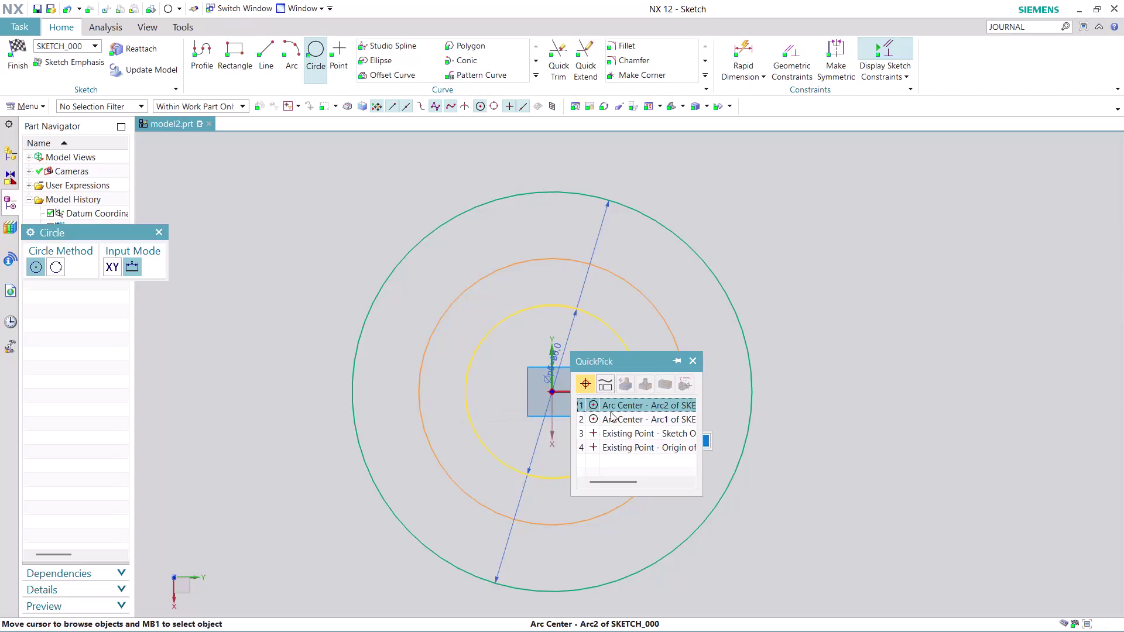
Complete the 40 mm circle and convert the middle circle to a dashed reference circle.
click(631, 406)
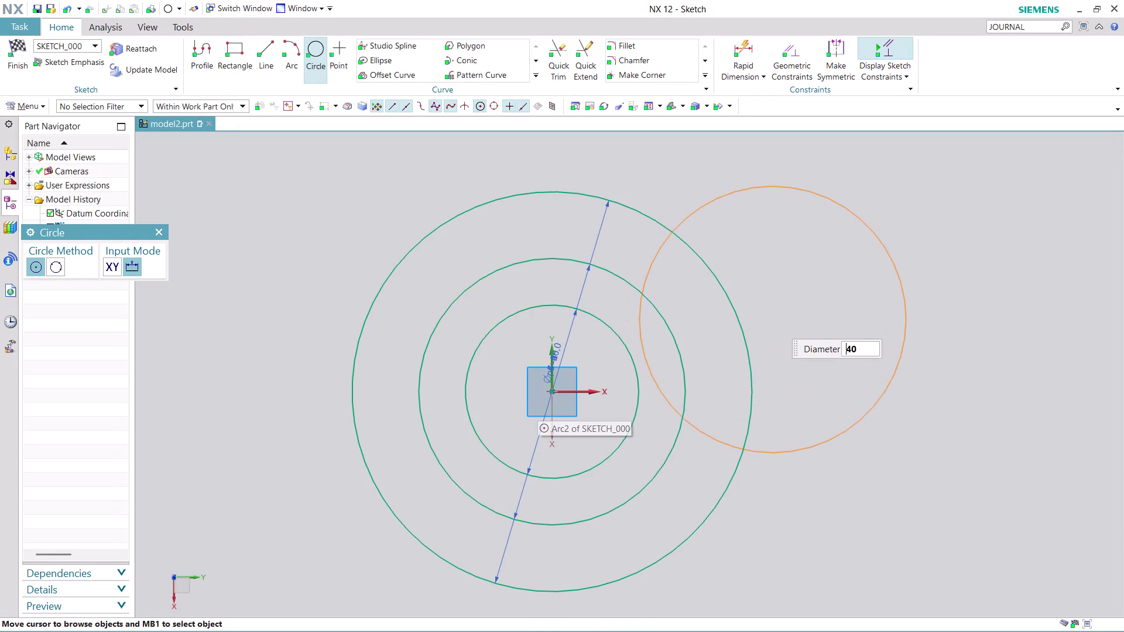
key(Escape)
right_click(669, 328)
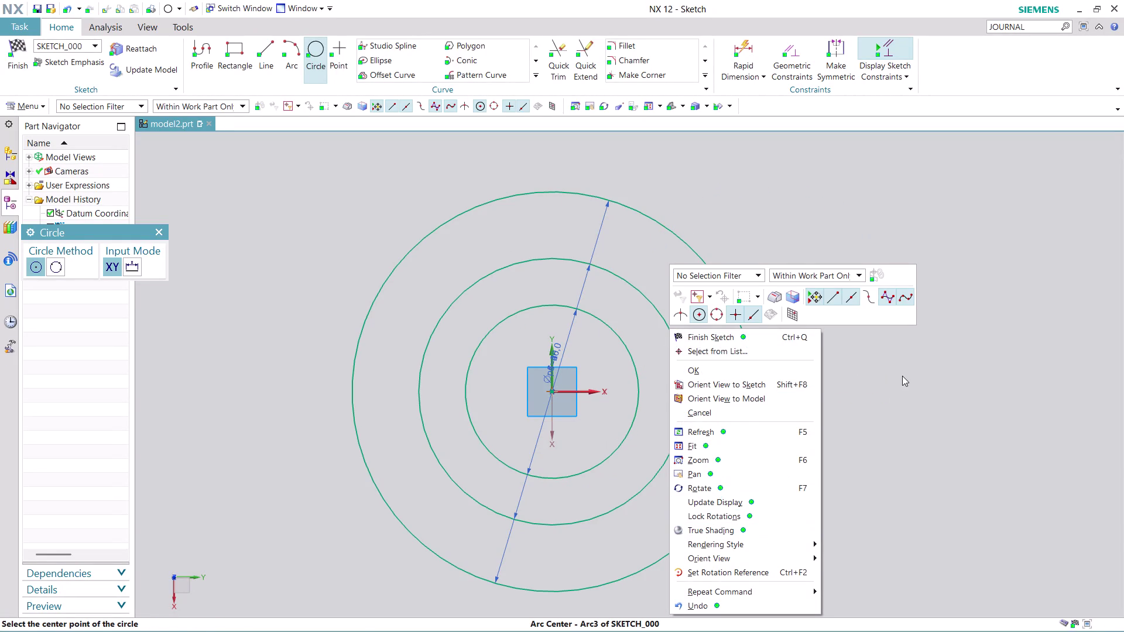
key(Escape)
key(Escape)
right_click(673, 342)
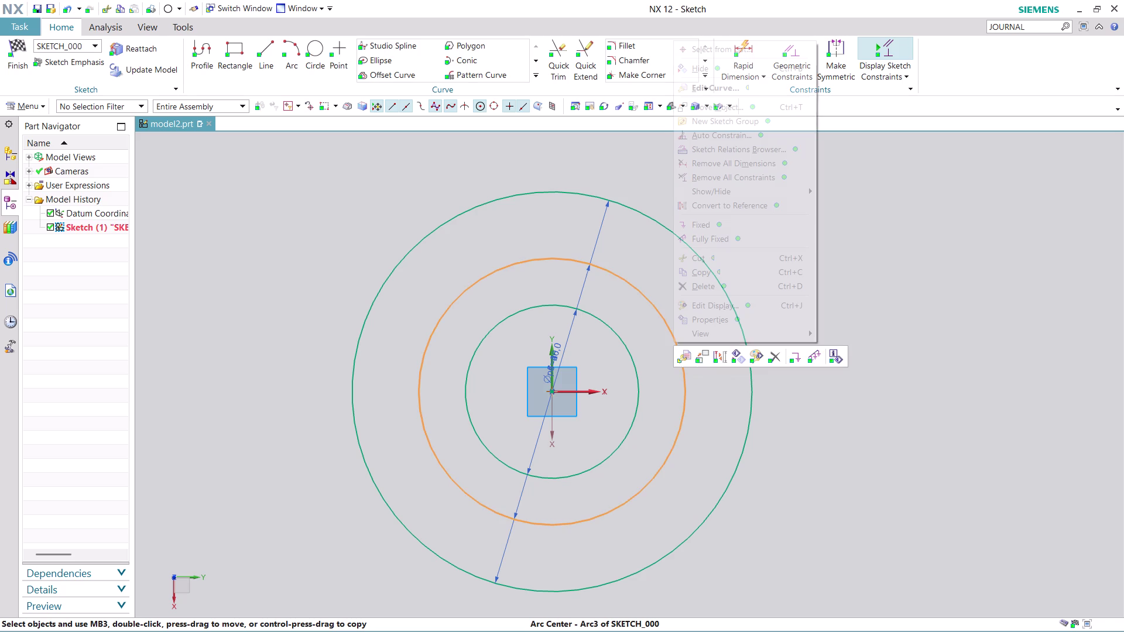
click(731, 203)
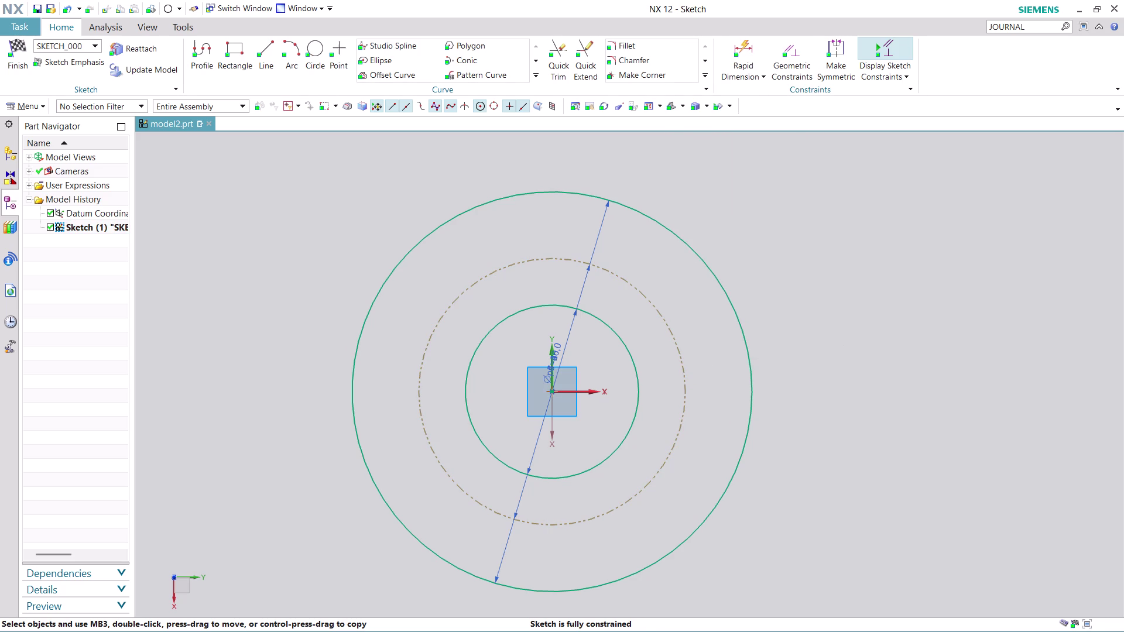
click(319, 48)
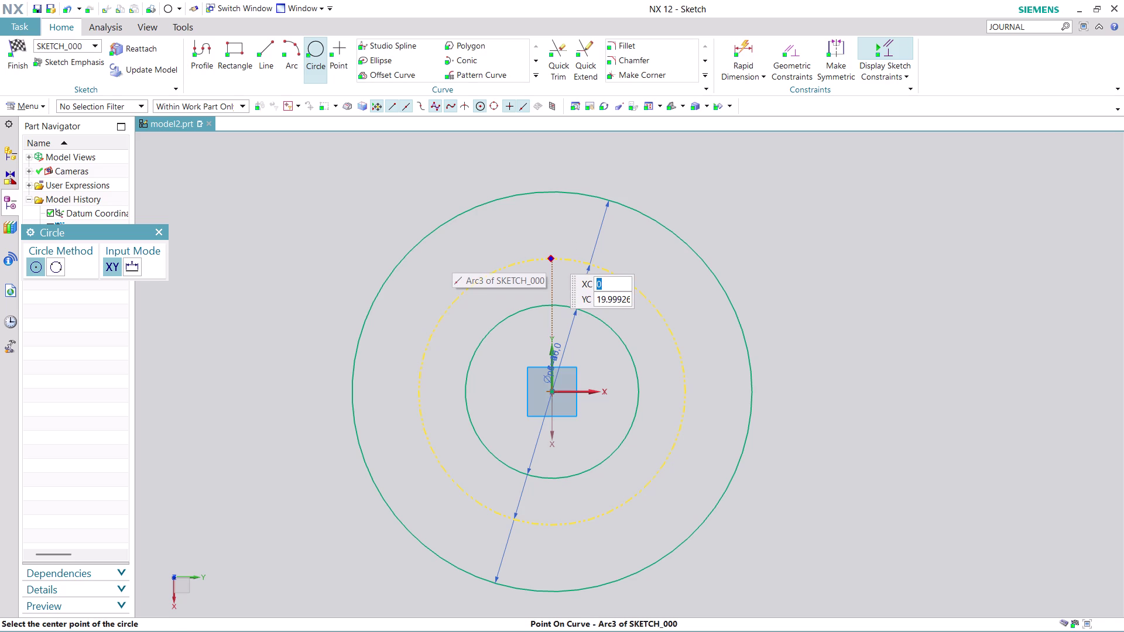
Place a Ø10 circle centred on the top point of the reference circle.
click(551, 255)
click(612, 268)
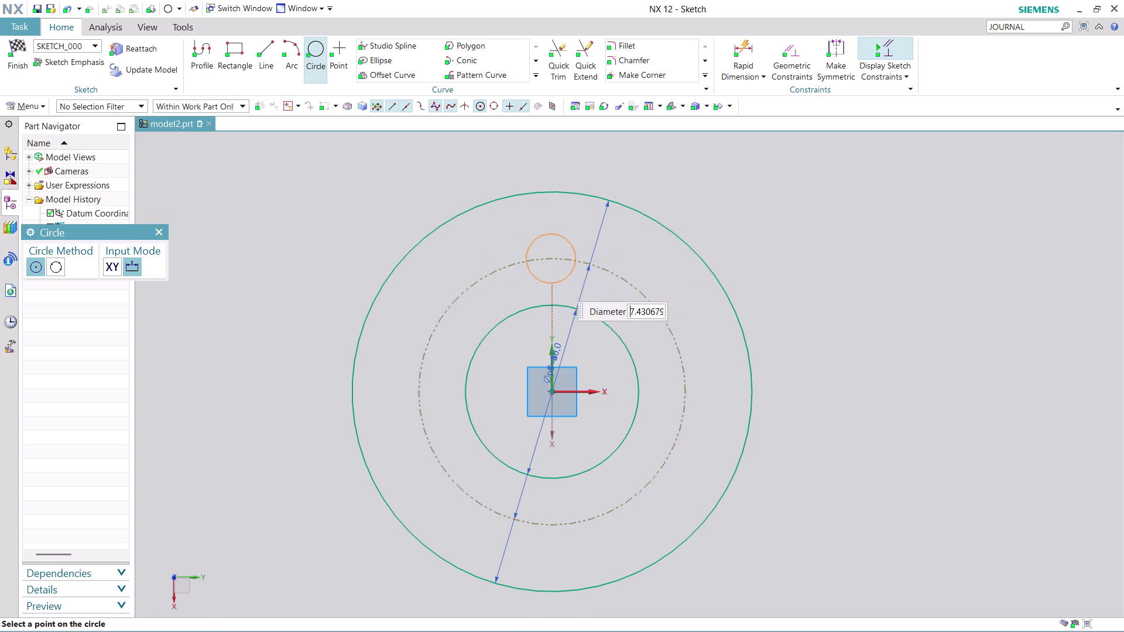
text(10)
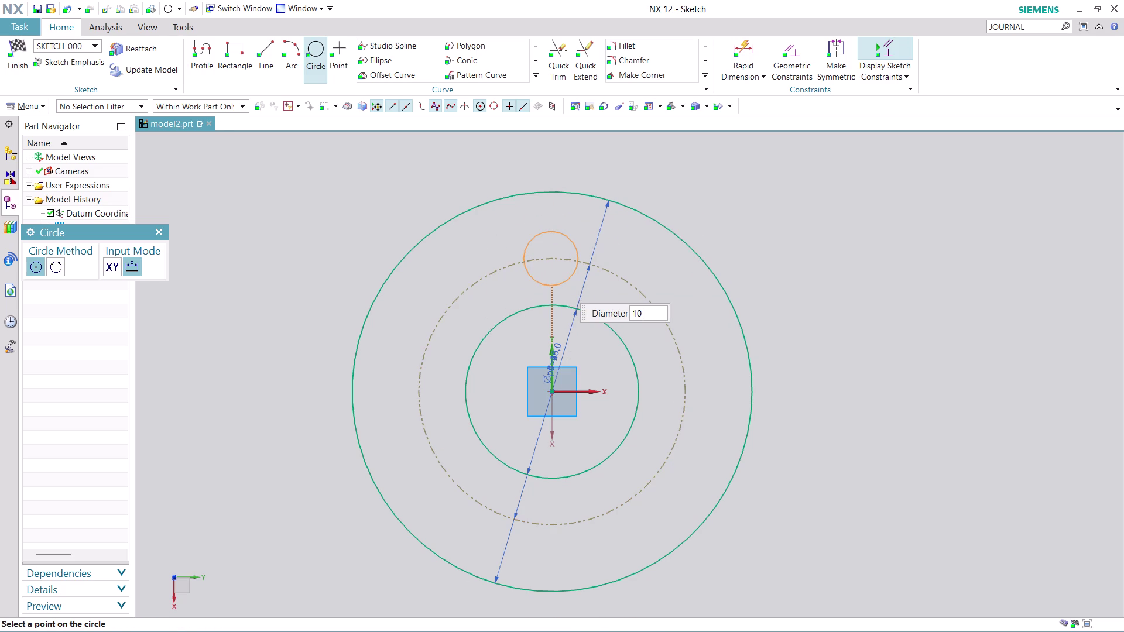
key(Return)
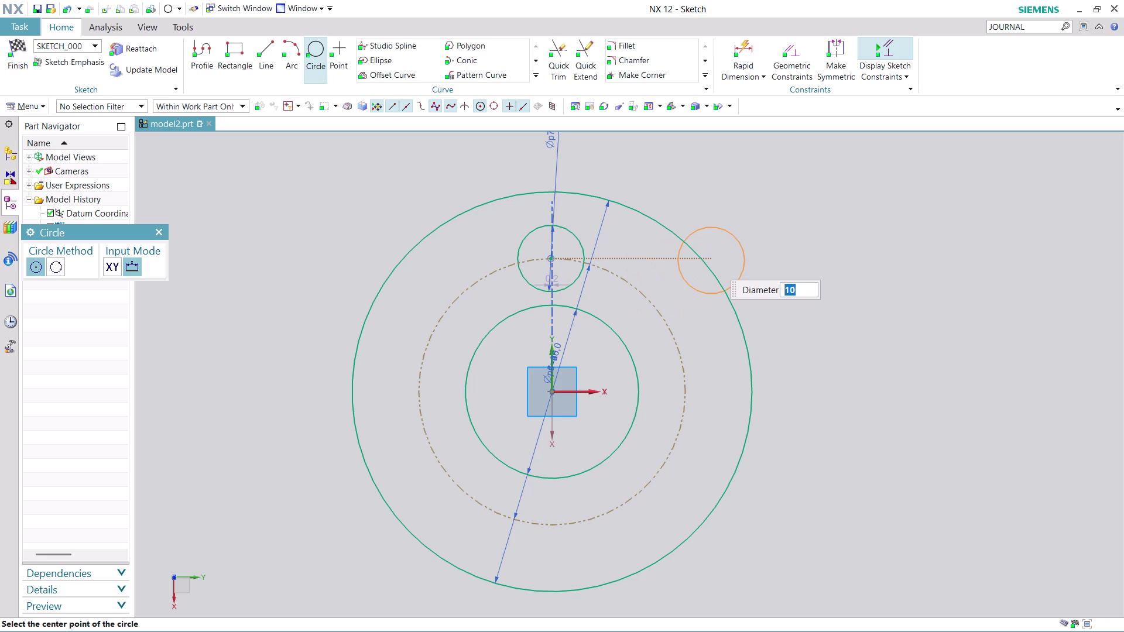
key(Escape)
key(Escape)
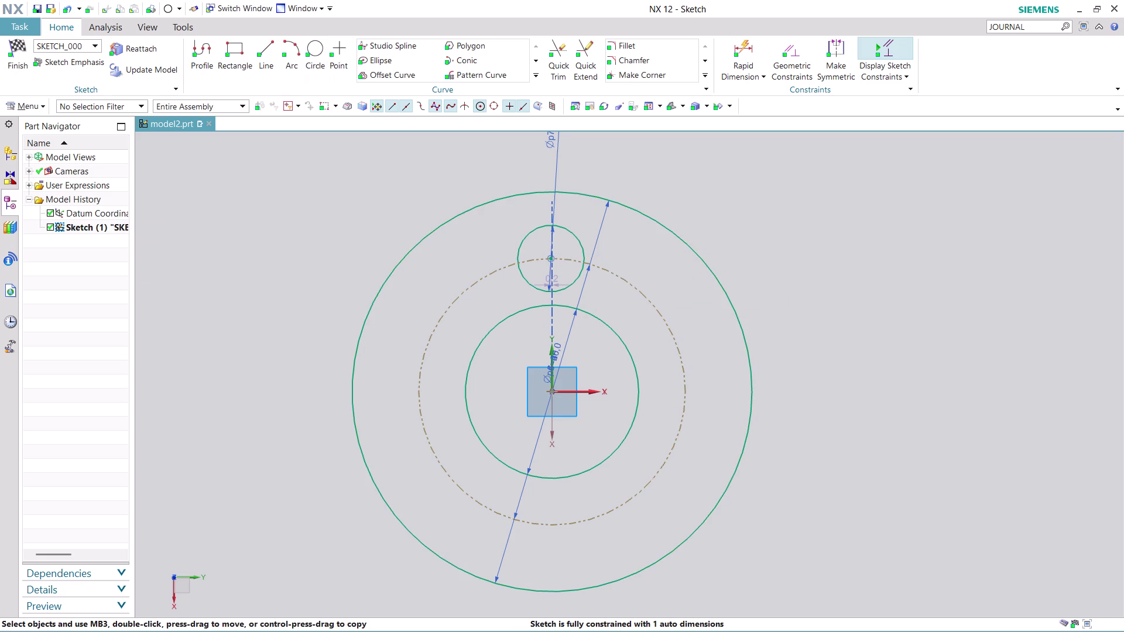
click(494, 76)
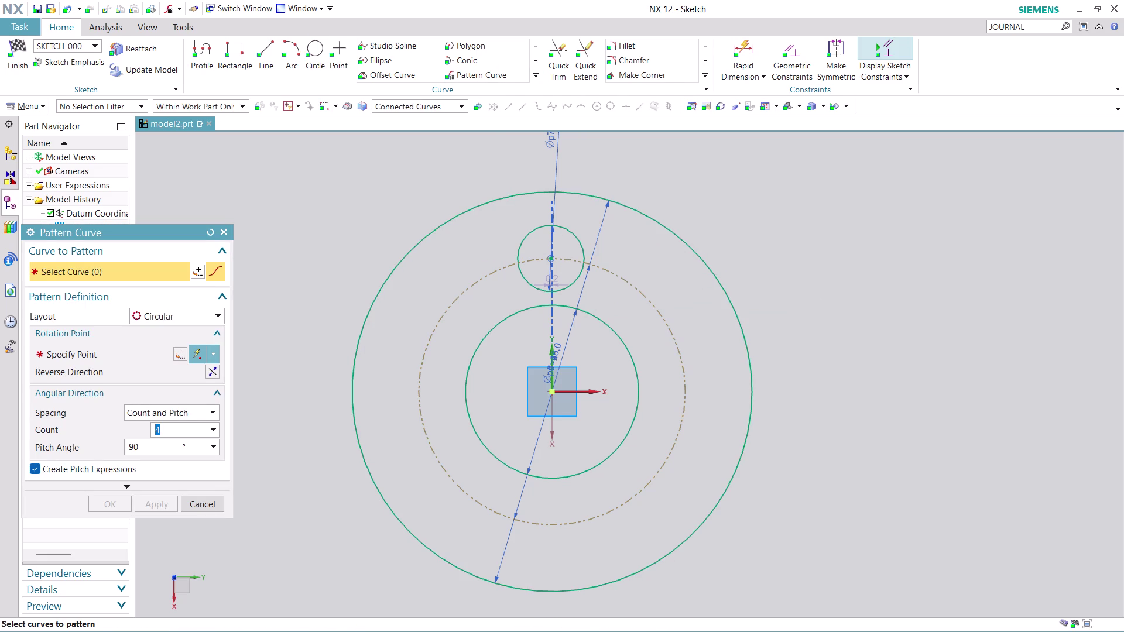
Circularly pattern the Ø10 circle: count 6, pitch 360/6, about the sketch centre.
click(517, 240)
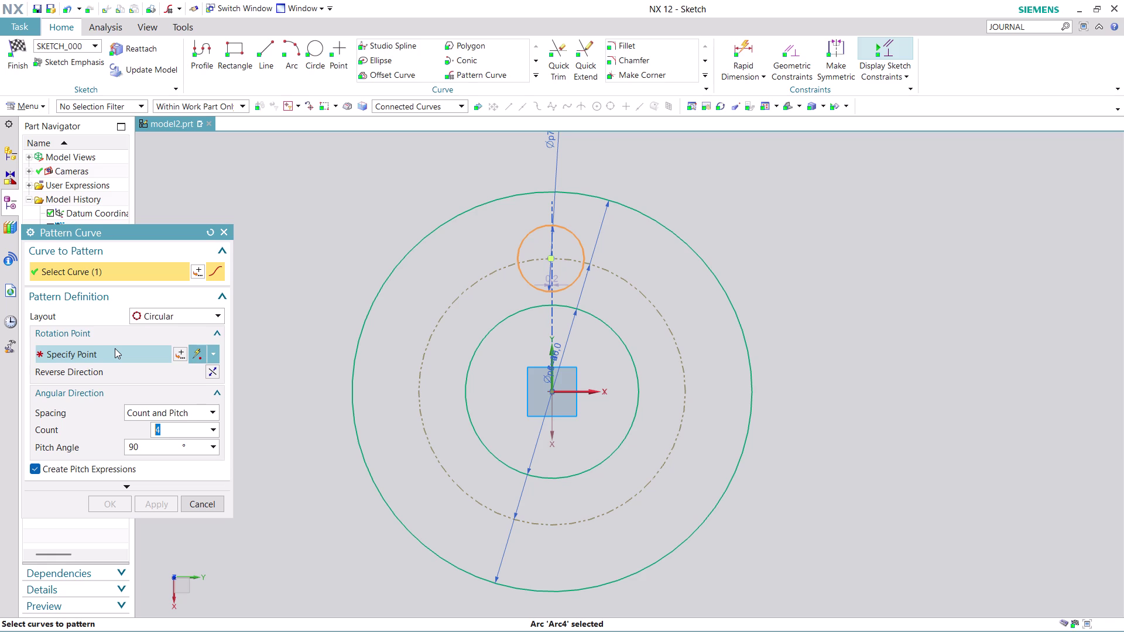
key(6)
double_click(149, 449)
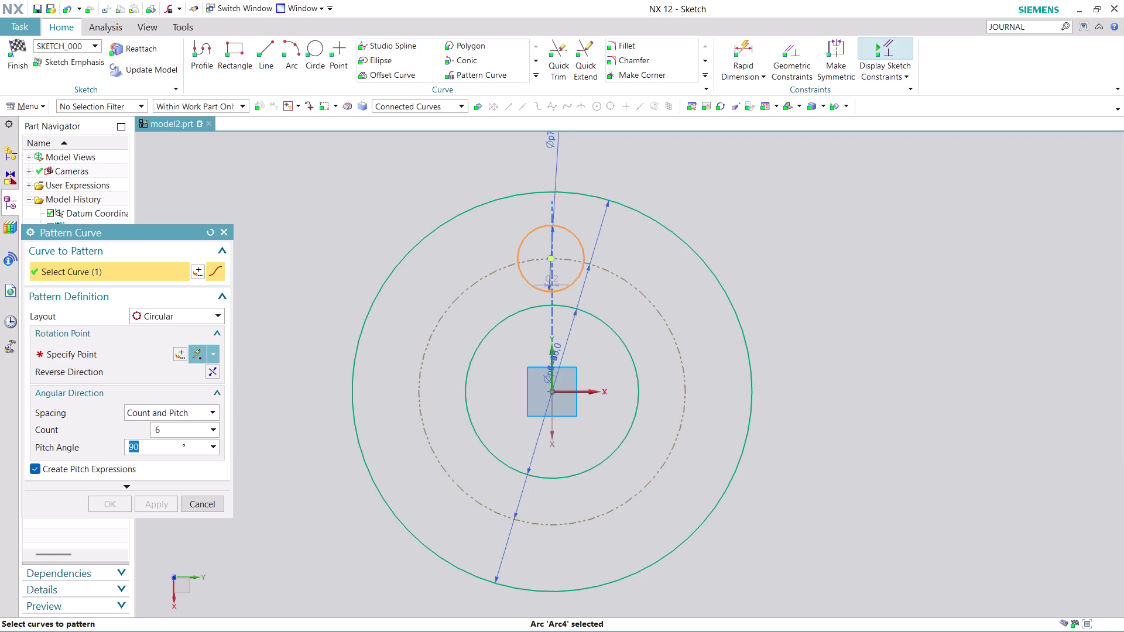
text(36)
text(0/)
key(6)
click(121, 355)
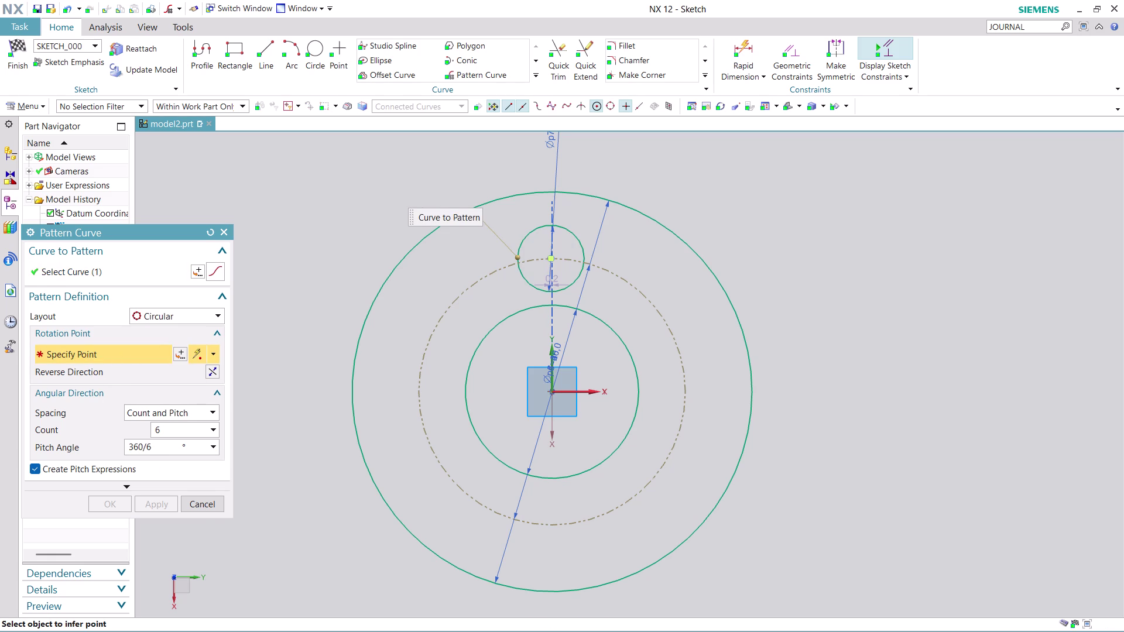
click(426, 348)
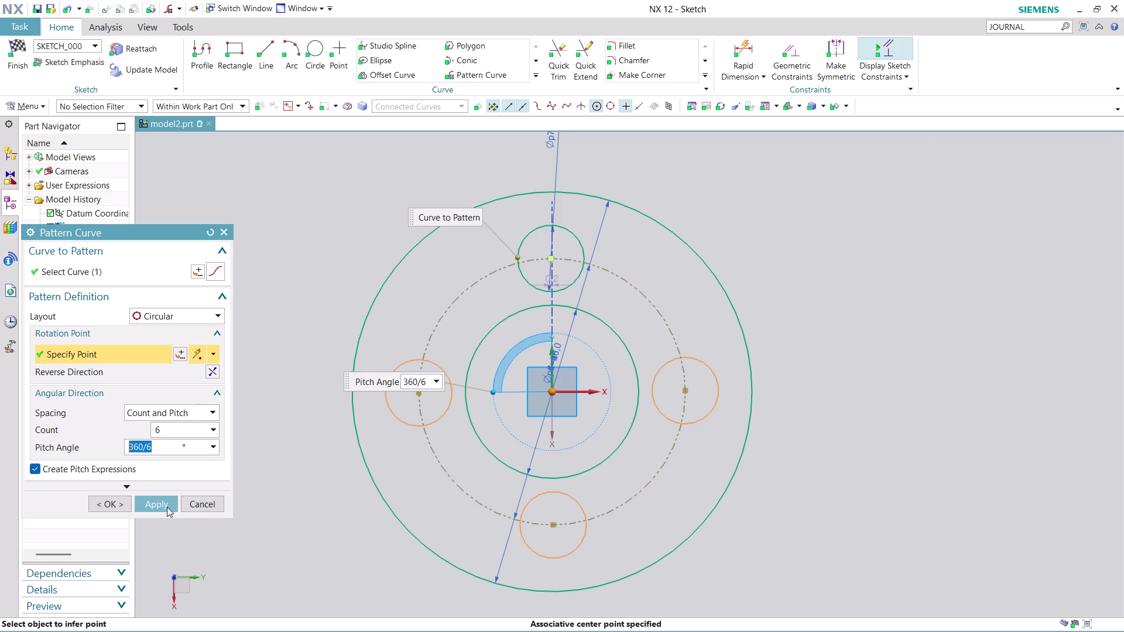
click(151, 501)
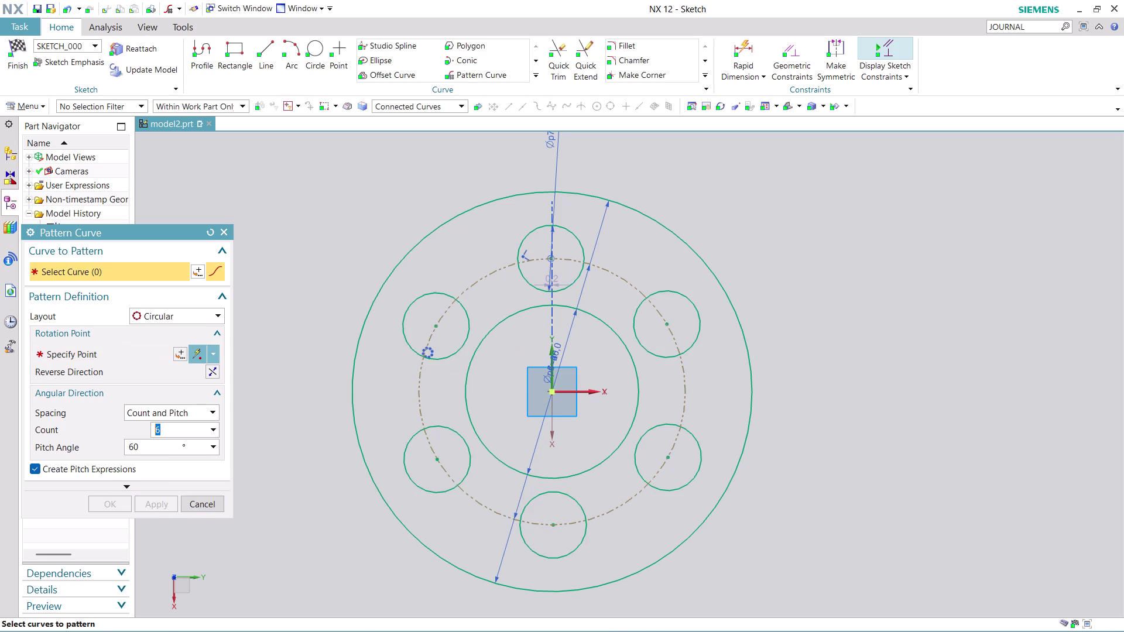
click(218, 505)
scroll(down, 3)
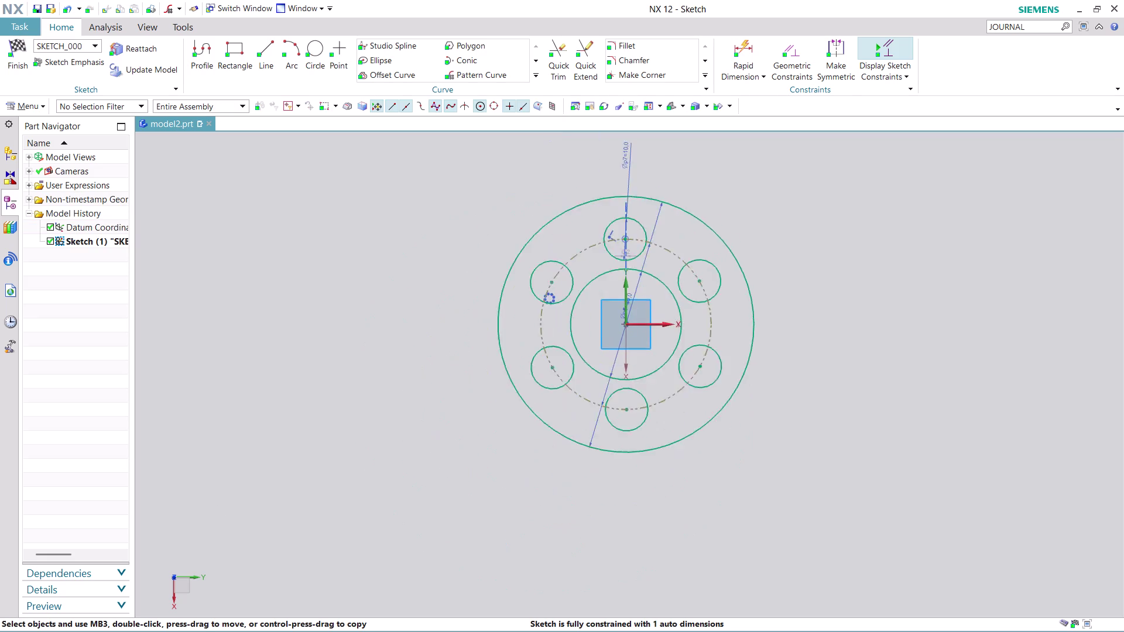
scroll(down, 3)
scroll(up, 3)
scroll(down, 3)
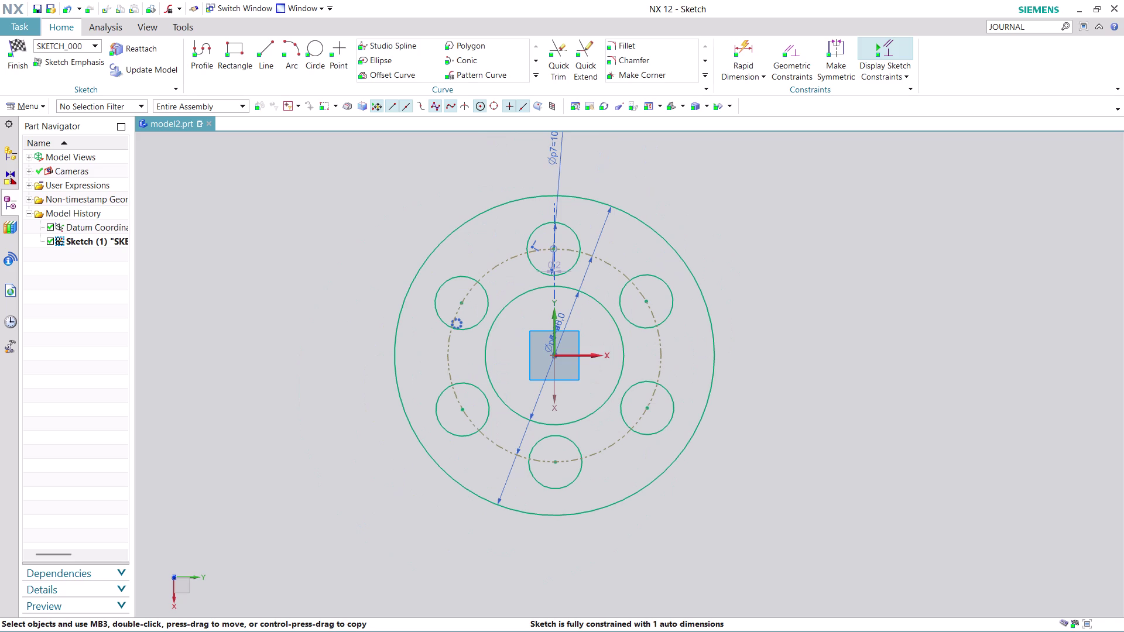
middle_drag(782, 230, 778, 276)
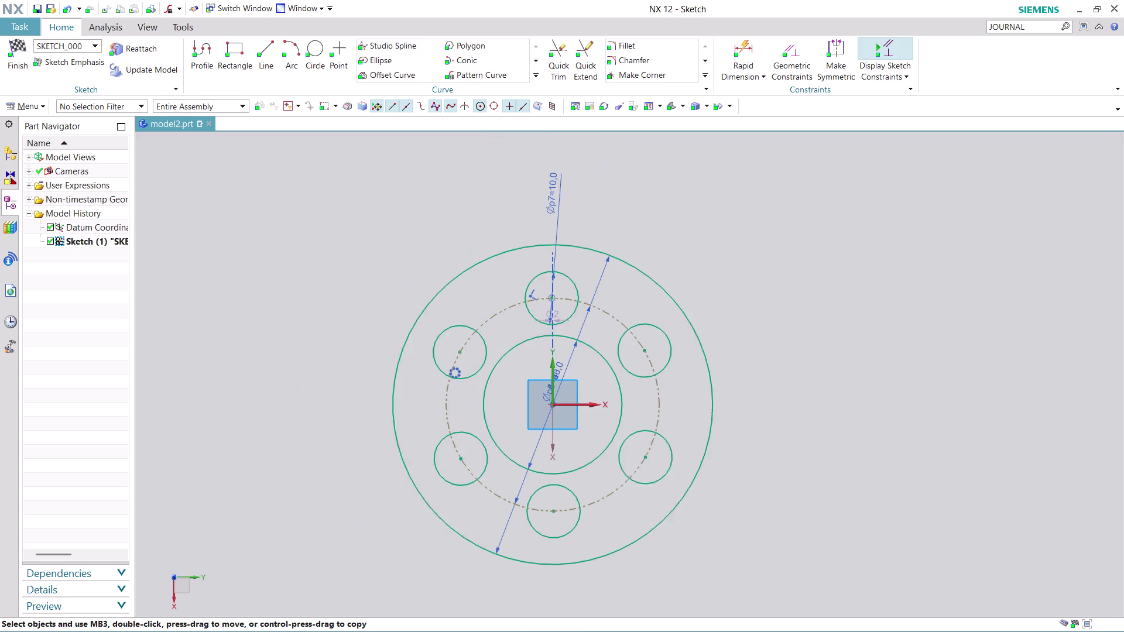
middle_drag(777, 276, 766, 287)
scroll(down, 3)
scroll(up, 3)
scroll(down, 3)
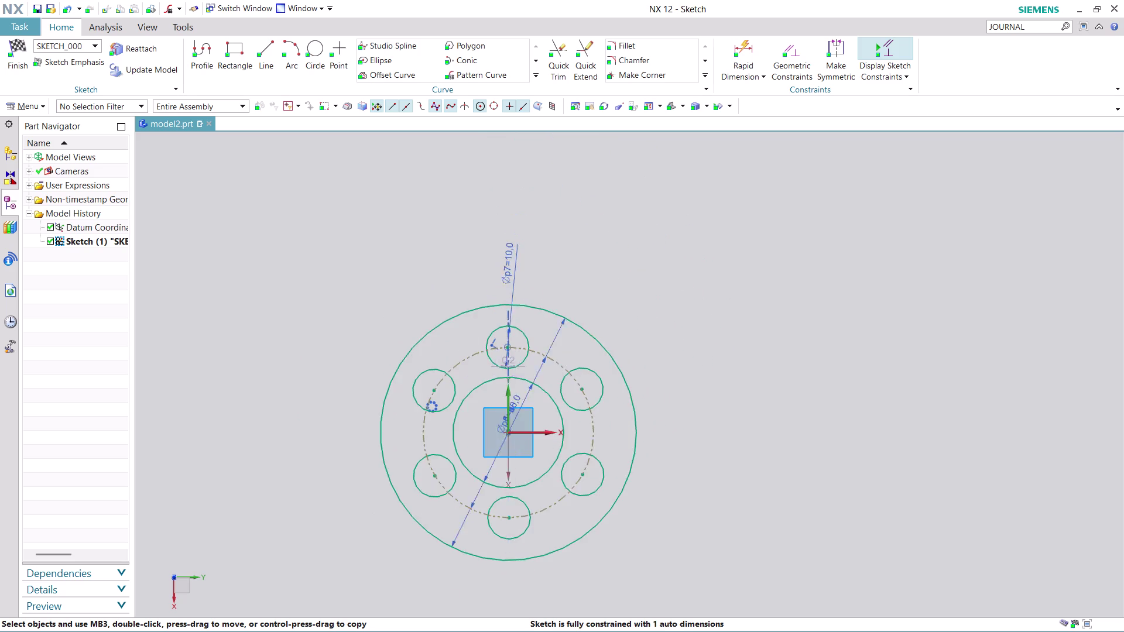
scroll(down, 3)
middle_drag(783, 241, 693, 309)
scroll(up, 3)
scroll(up, 3)
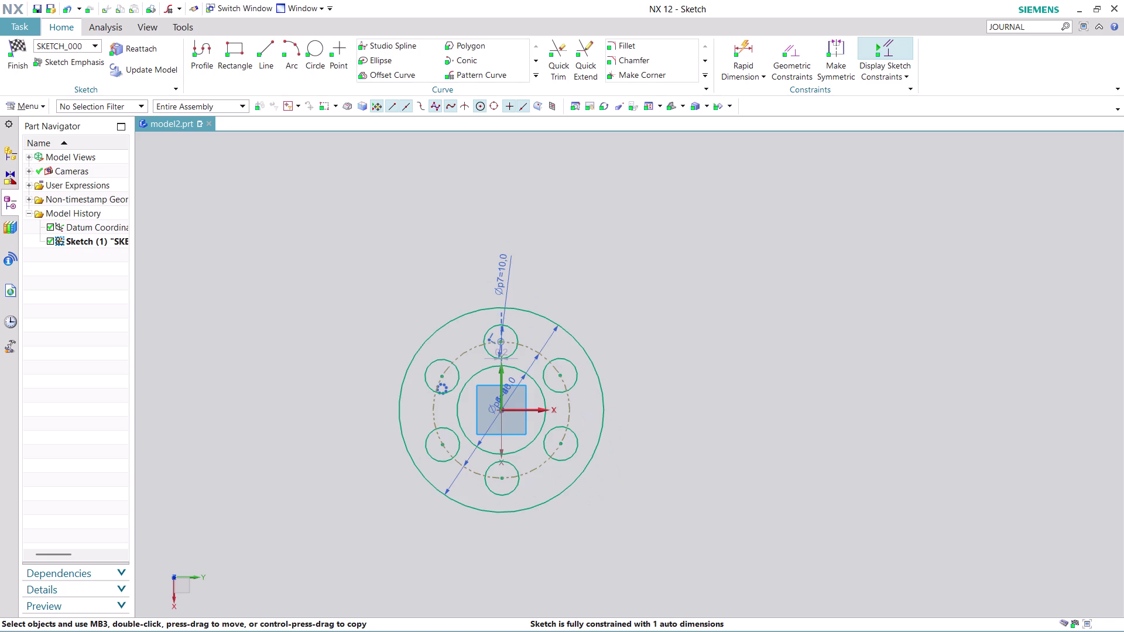
scroll(down, 3)
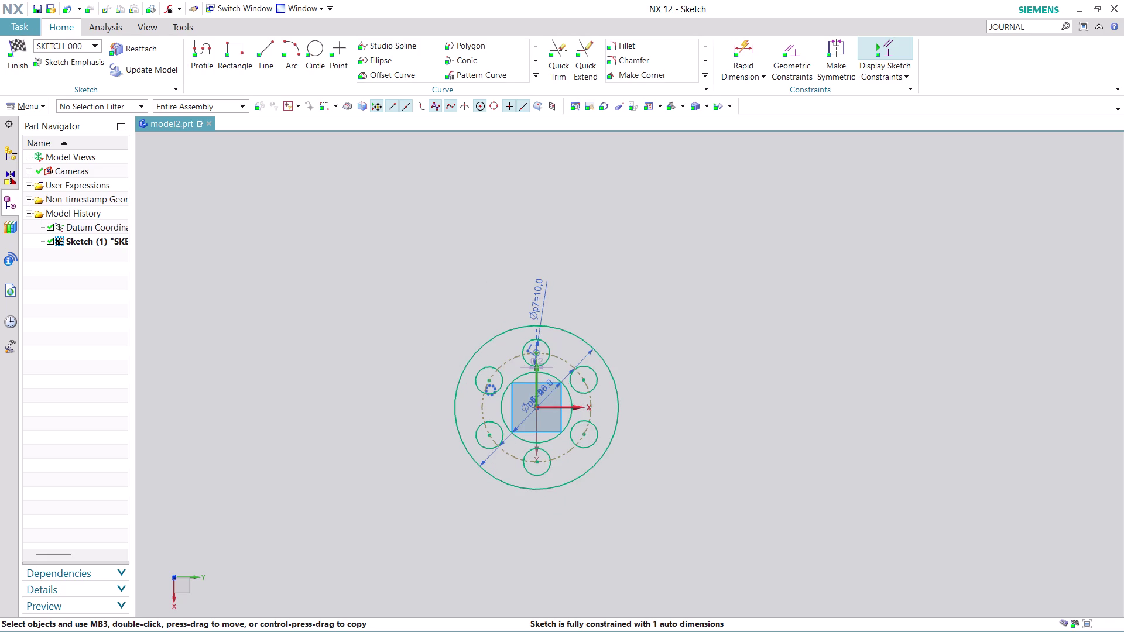
click(318, 49)
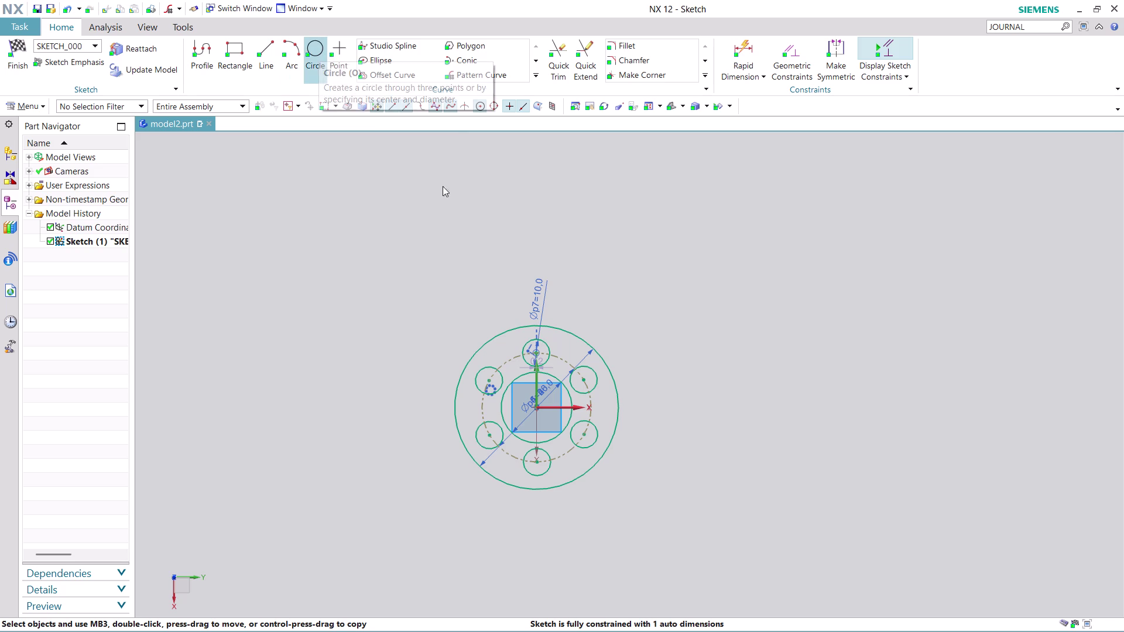
Draw a Ø44 circle above the plate.
scroll(up, 3)
scroll(down, 3)
middle_drag(704, 271, 695, 330)
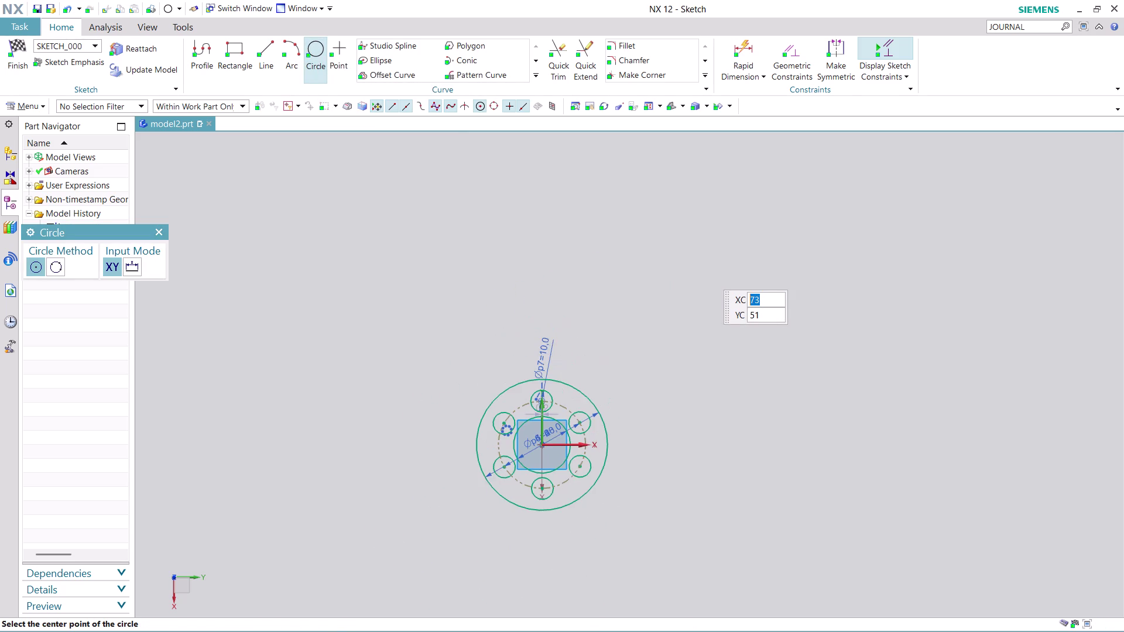
middle_drag(695, 331, 689, 360)
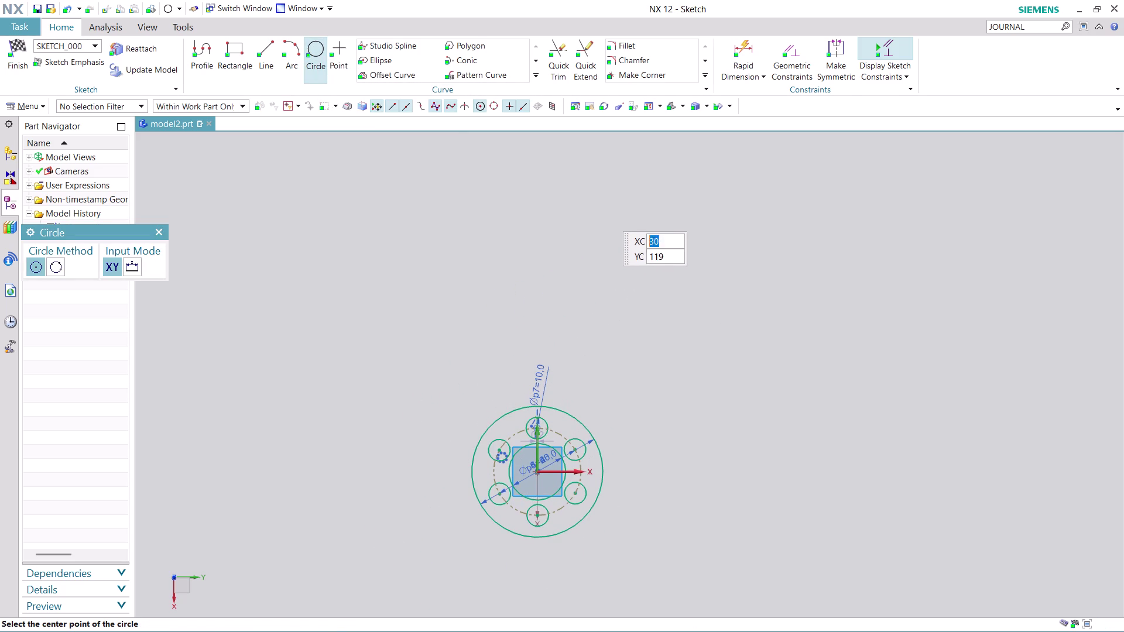
click(582, 194)
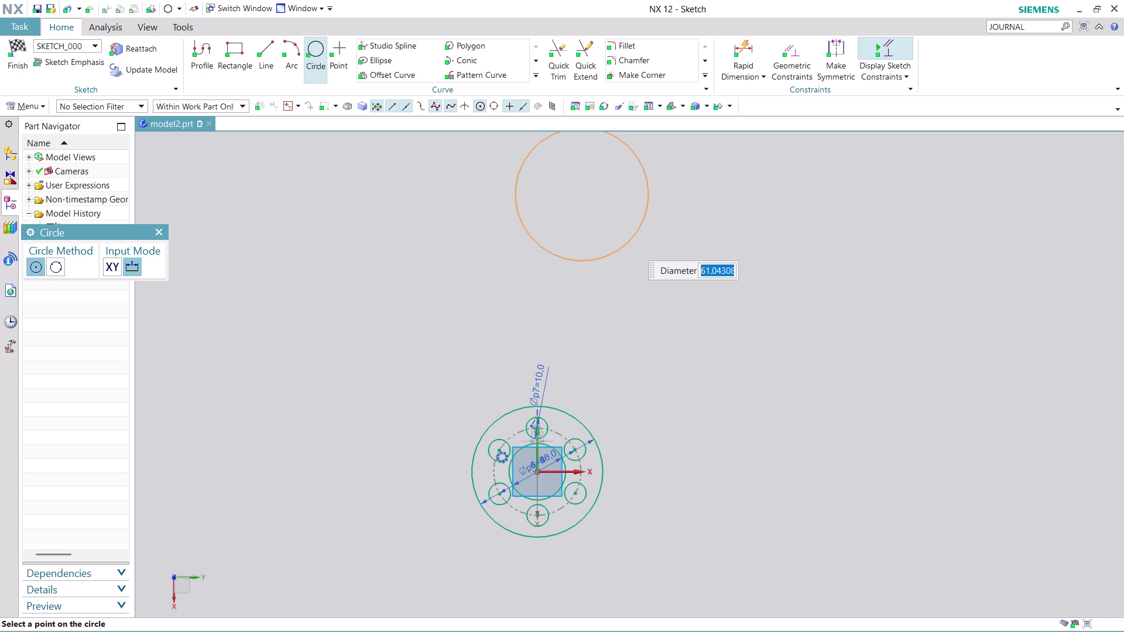
text(44)
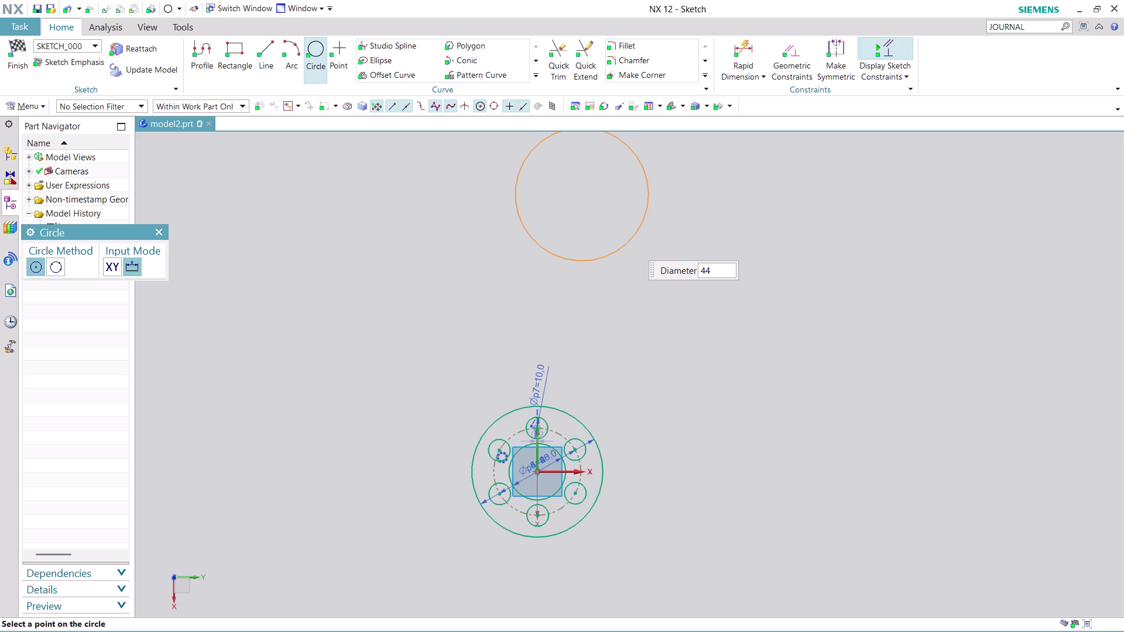
key(Return)
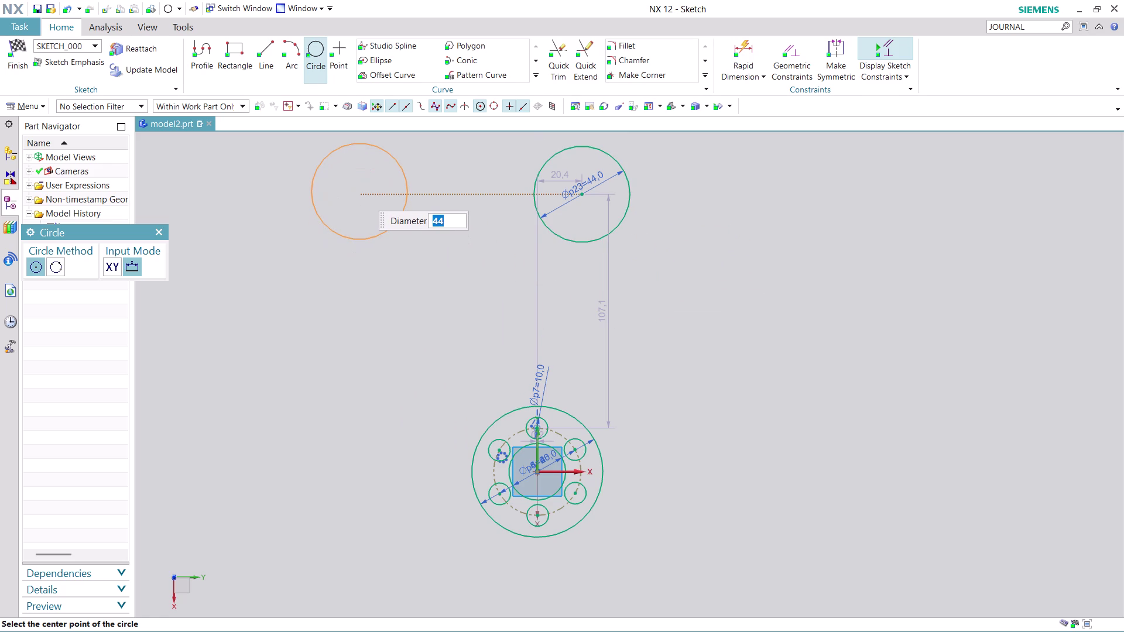
Add a second Ø44 circle to its left and set the next diameter to 26.
click(359, 192)
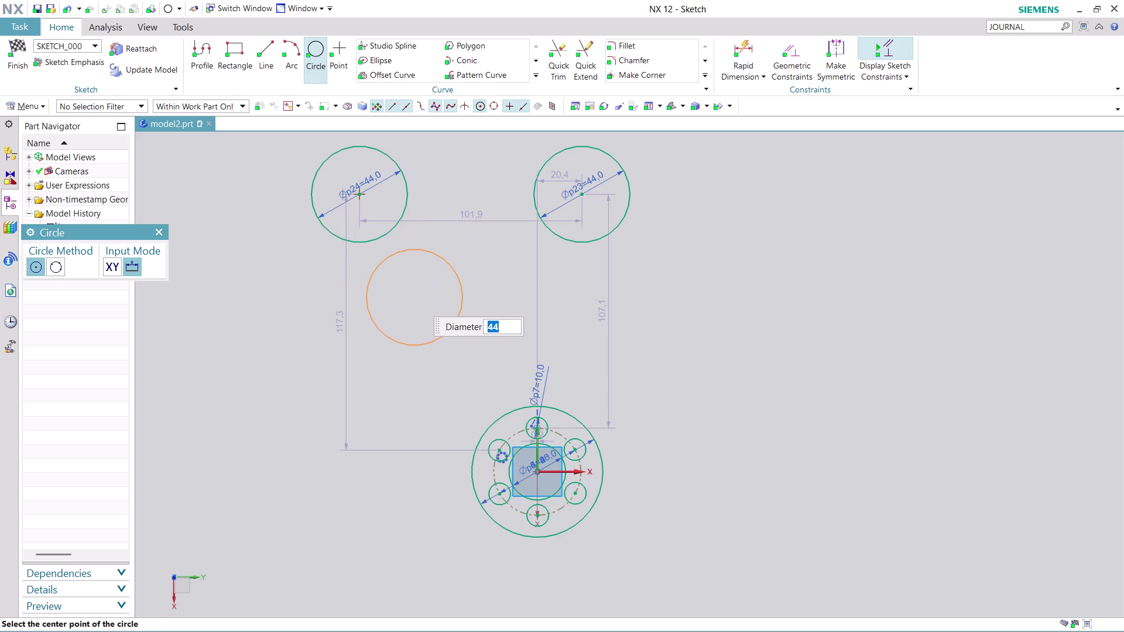
text(26)
key(Return)
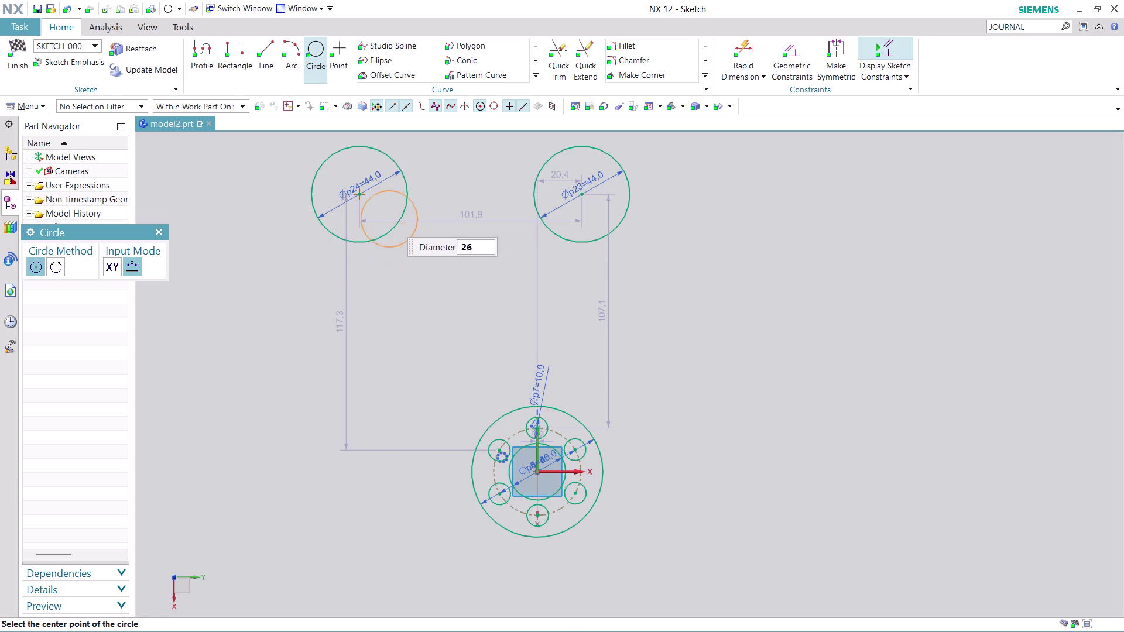
Place Ø26 circles at the centres of both Ø44 circles, then exit circle drawing.
click(359, 194)
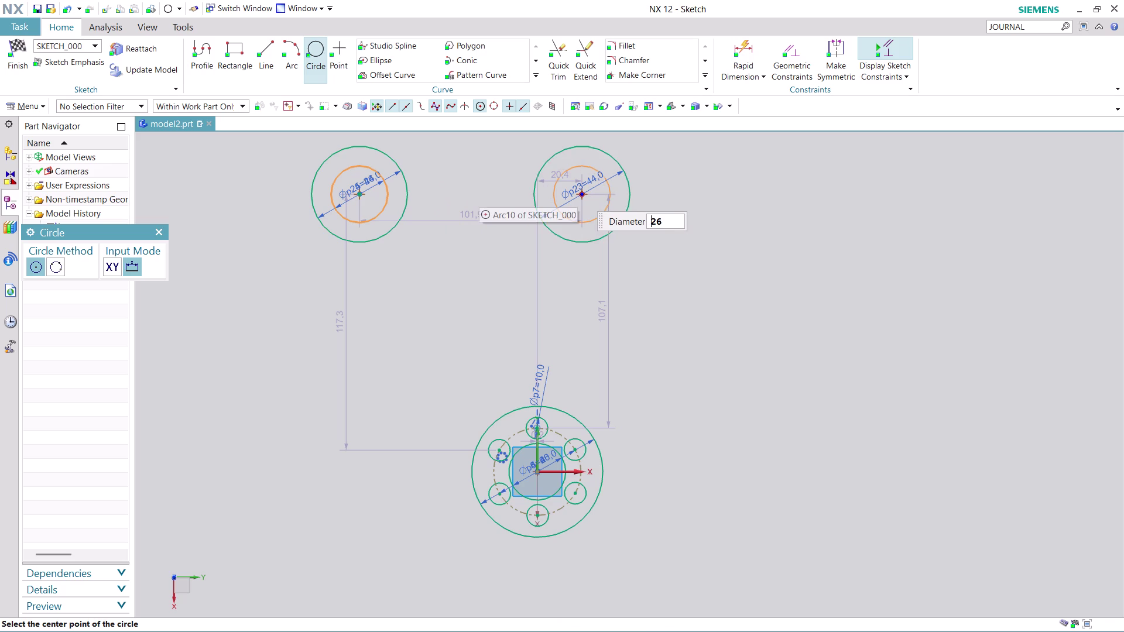
click(582, 192)
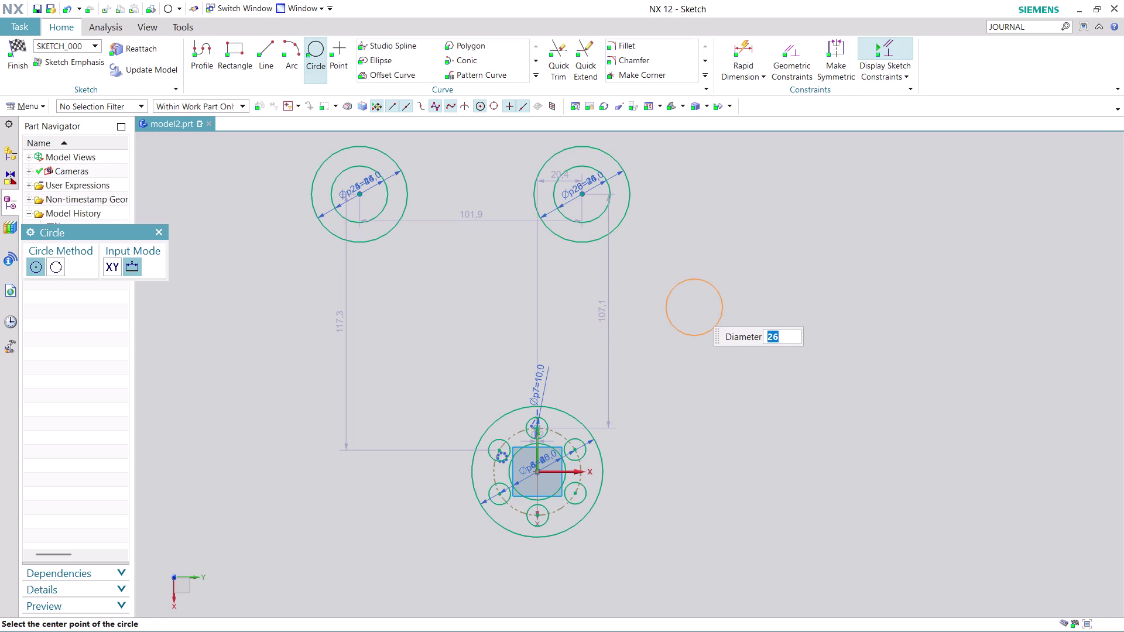
key(Escape)
key(Escape)
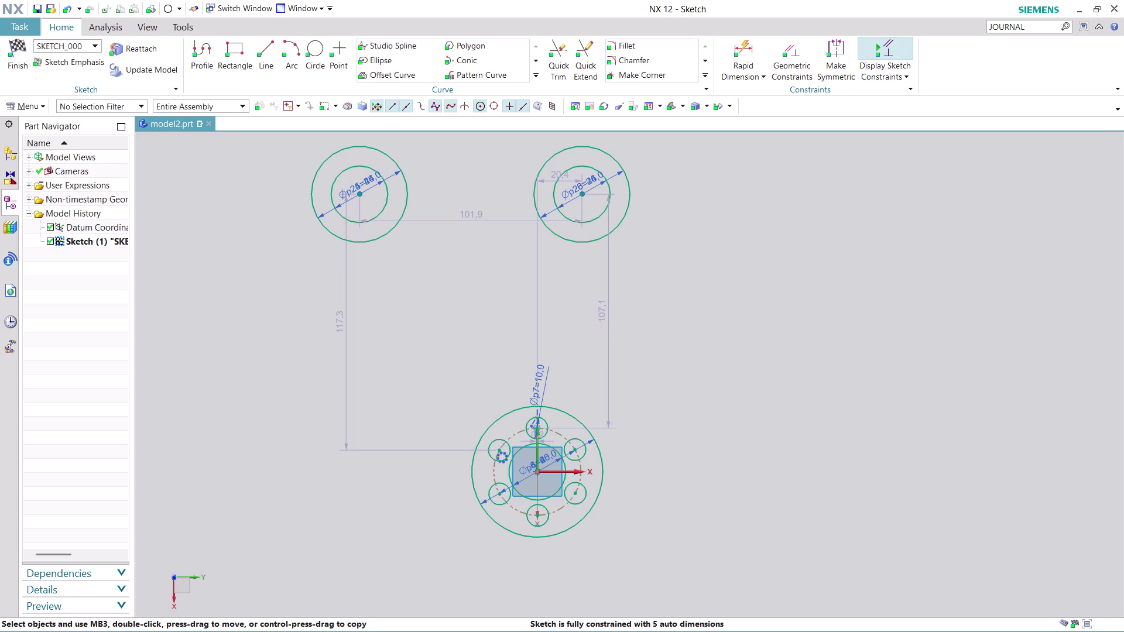
Dimension the two upper hole centres 70 mm apart horizontally.
scroll(down, 3)
scroll(up, 3)
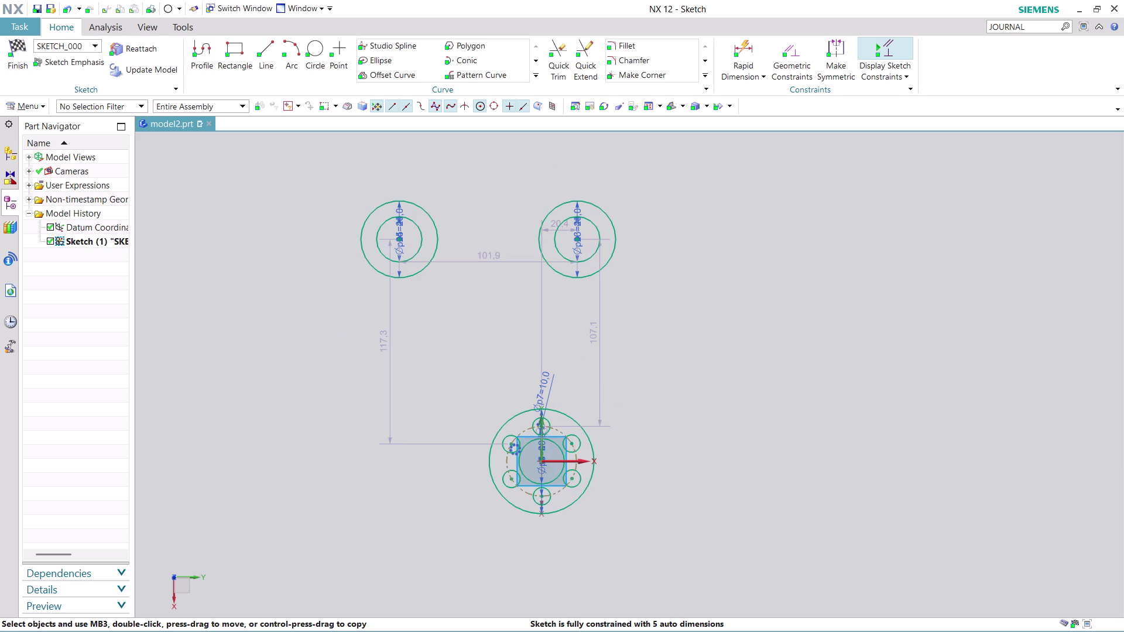
click(747, 45)
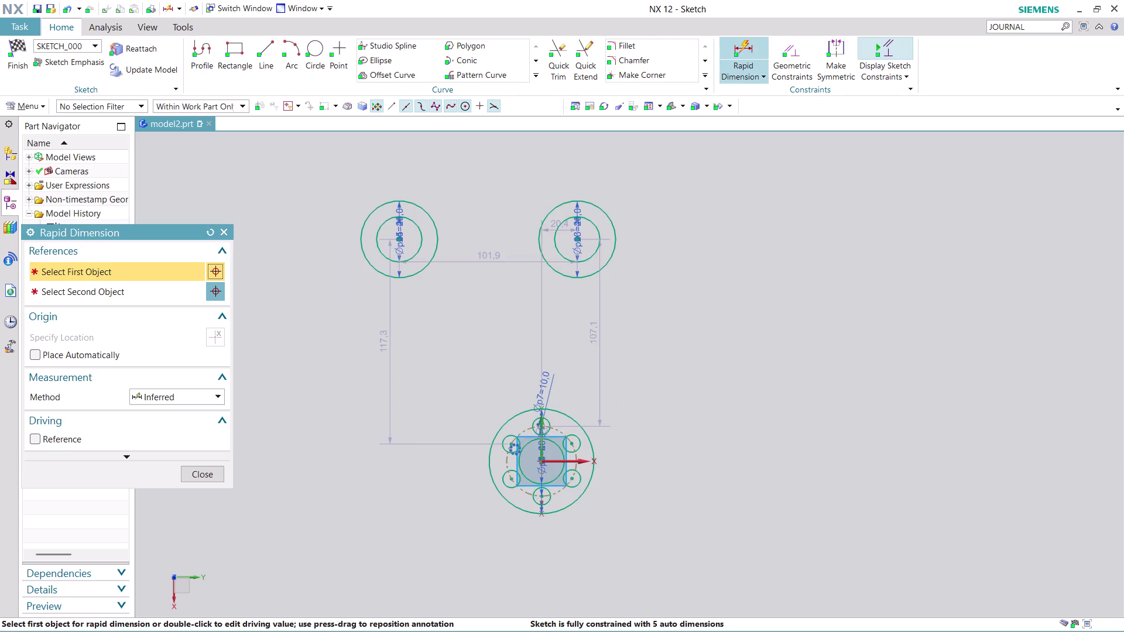
click(398, 239)
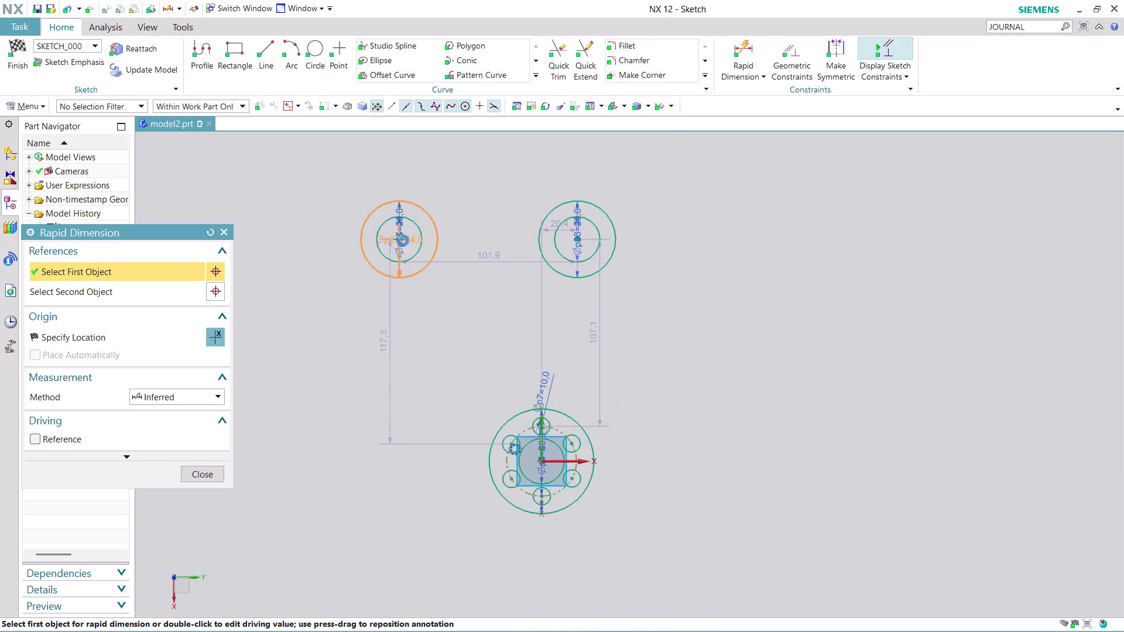
click(579, 239)
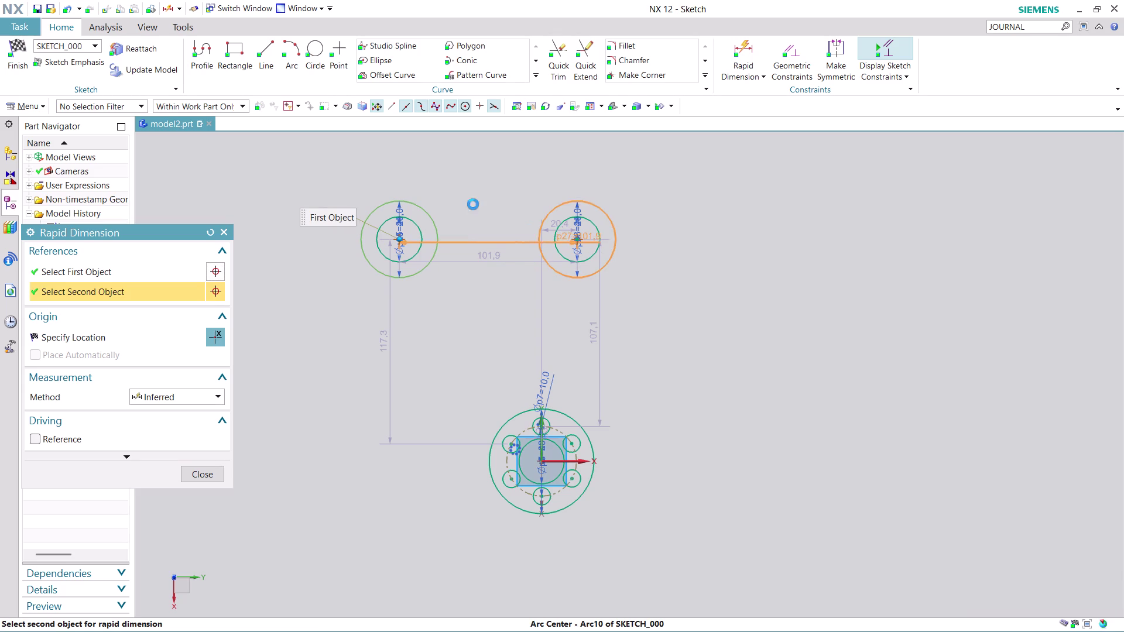
click(477, 150)
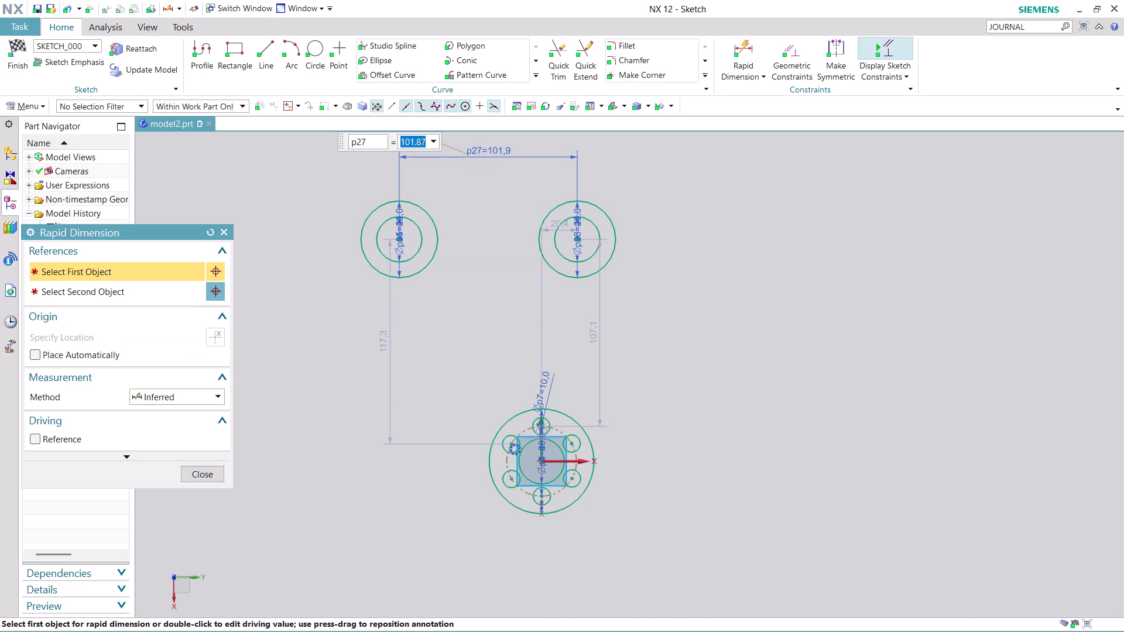
text(70)
key(Return)
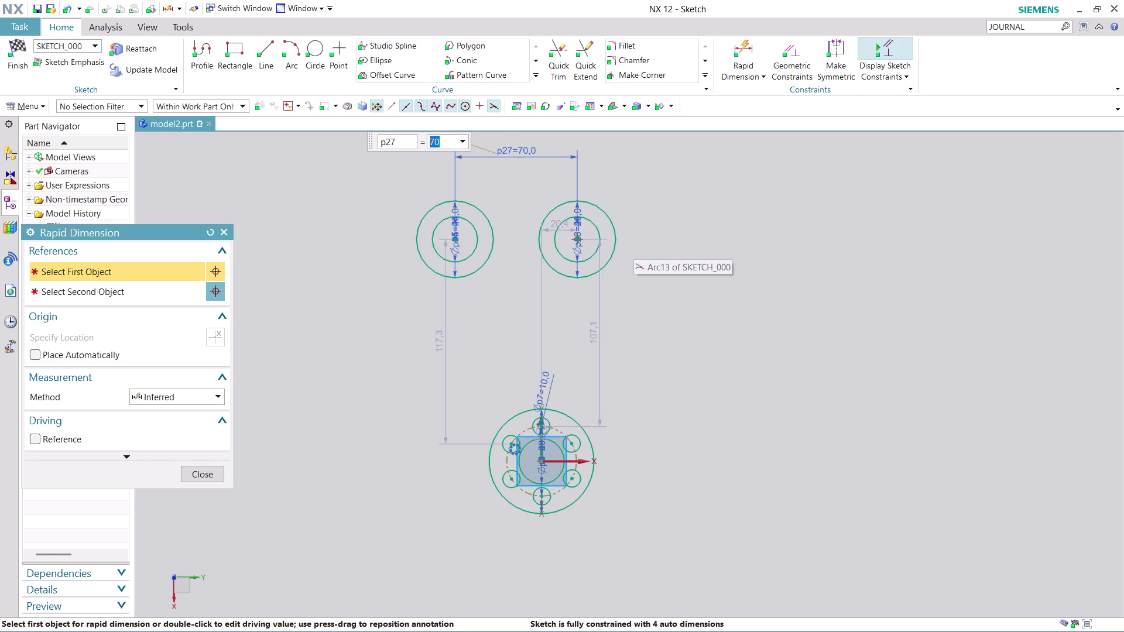
Finish dimensioning and select the 20.4 offset dimension.
scroll(up, 3)
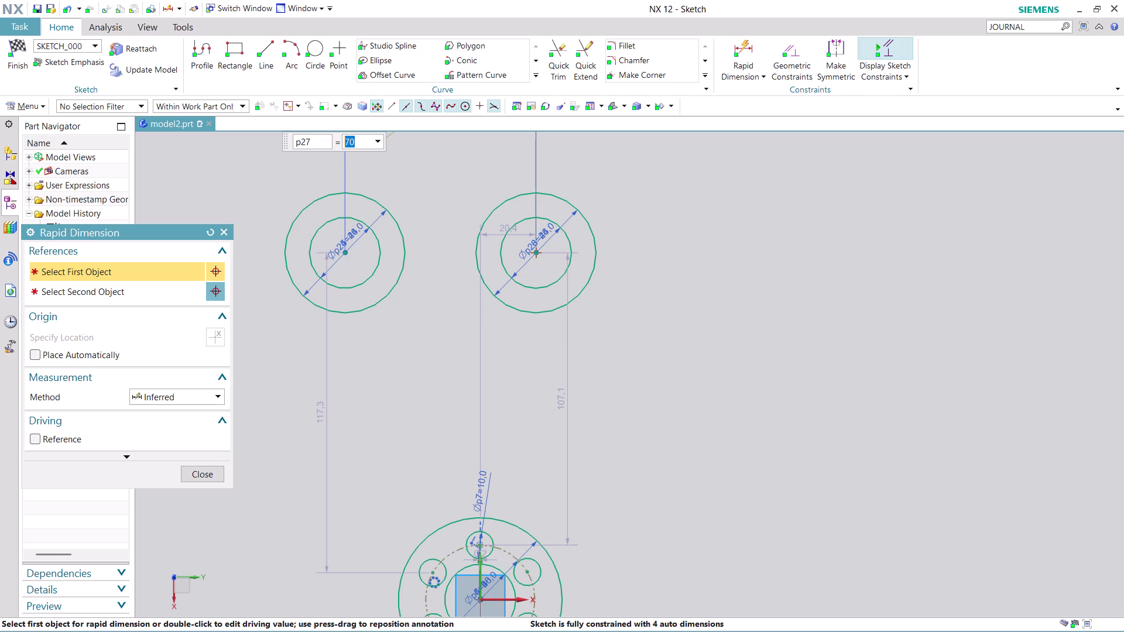
scroll(down, 3)
scroll(up, 3)
scroll(up, 3)
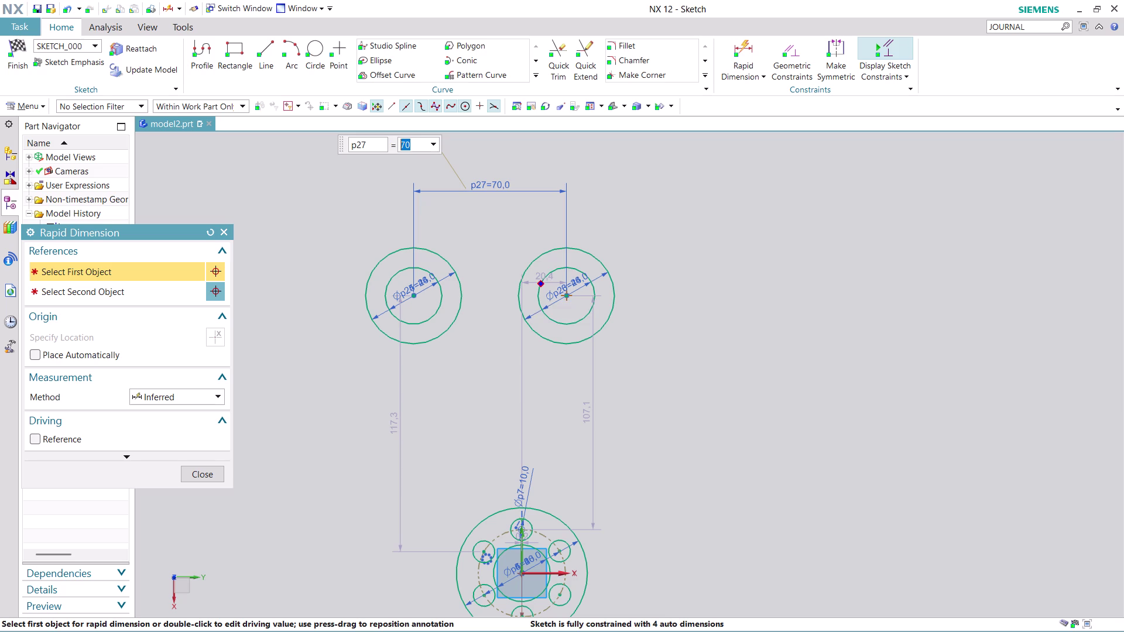
key(Escape)
key(Escape)
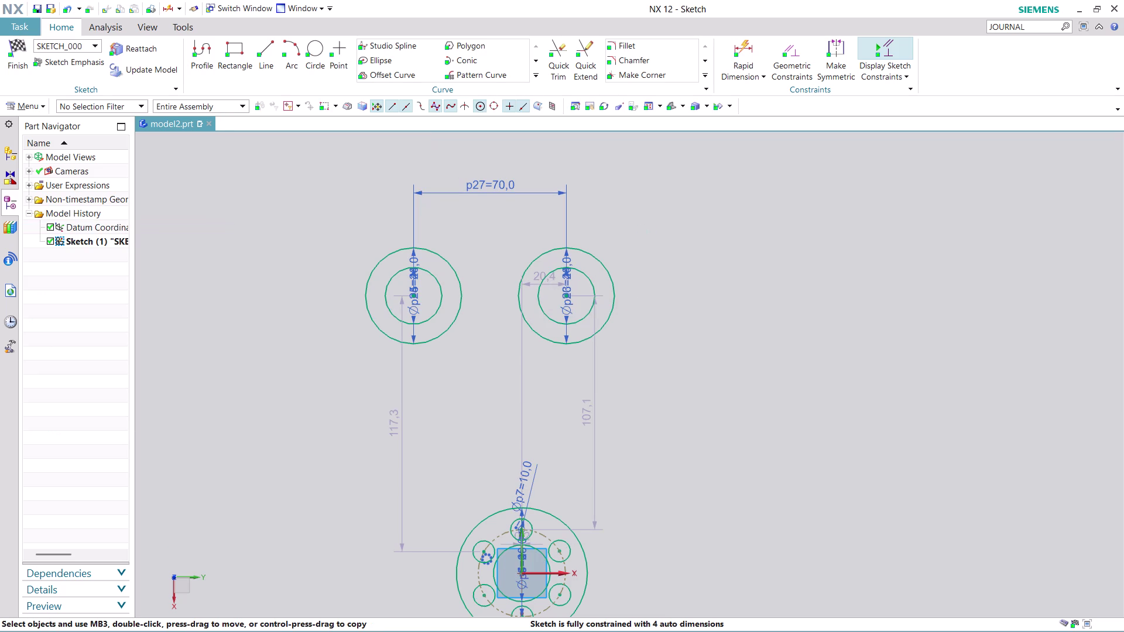
drag(543, 275, 541, 192)
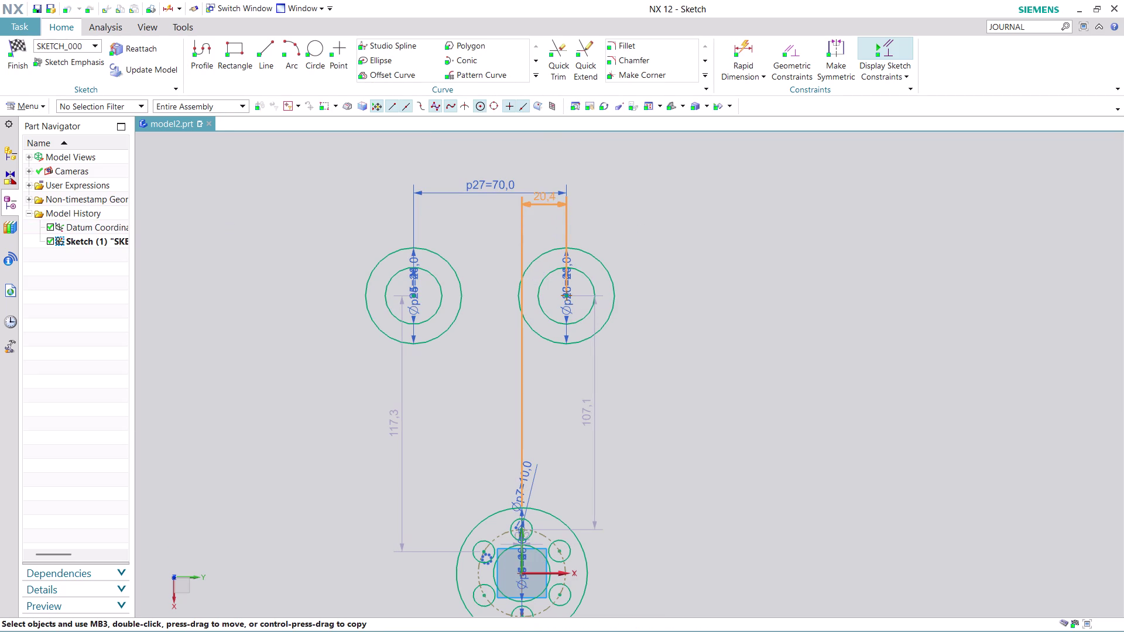
drag(541, 191, 547, 150)
Change the 20.4 offset dimension (p28) to 30 mm and close the dialog.
double_click(548, 152)
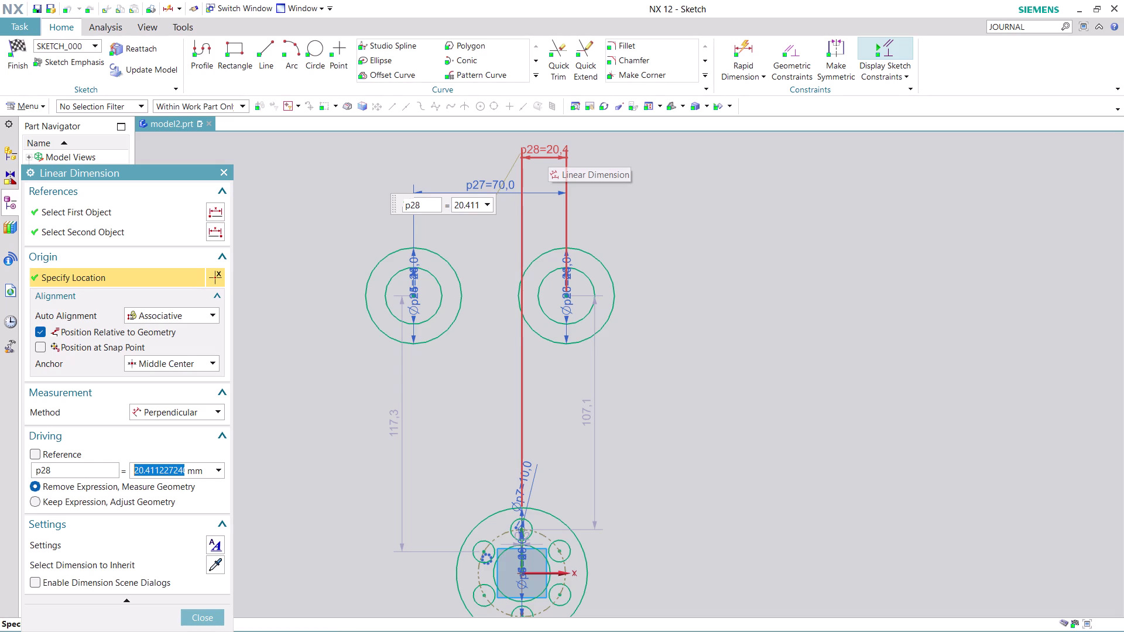
text(30)
key(Return)
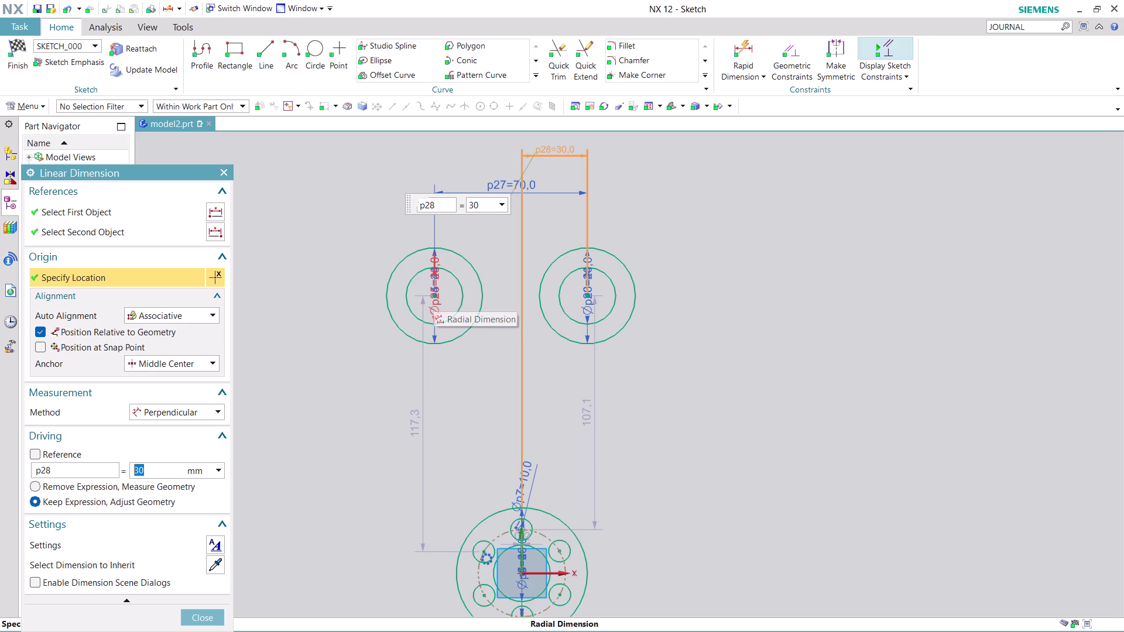
scroll(down, 3)
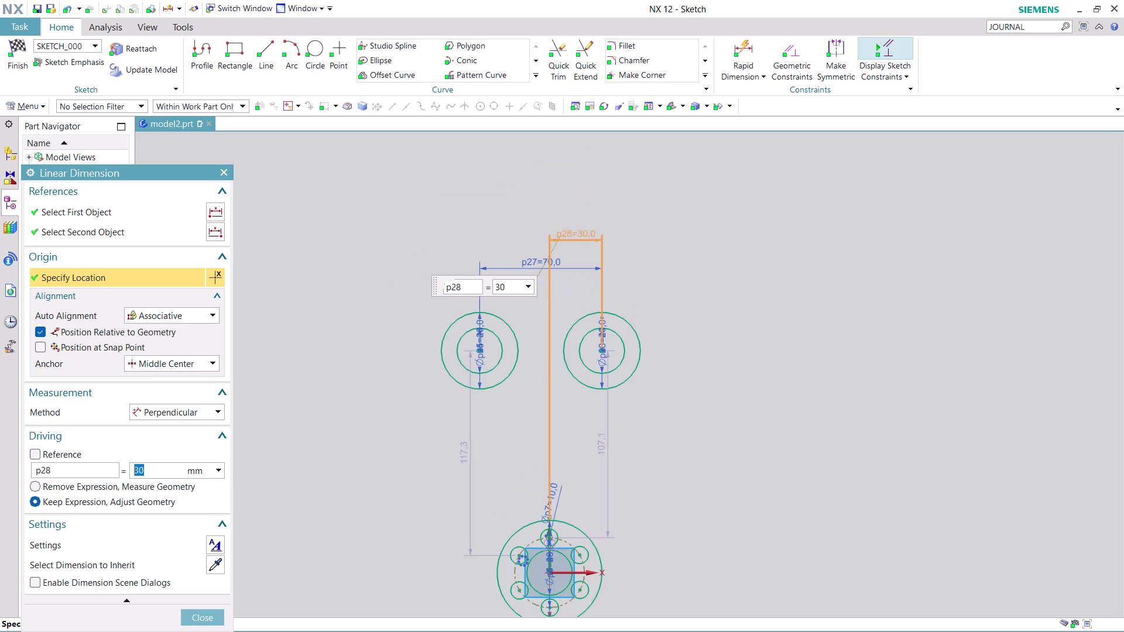
scroll(up, 3)
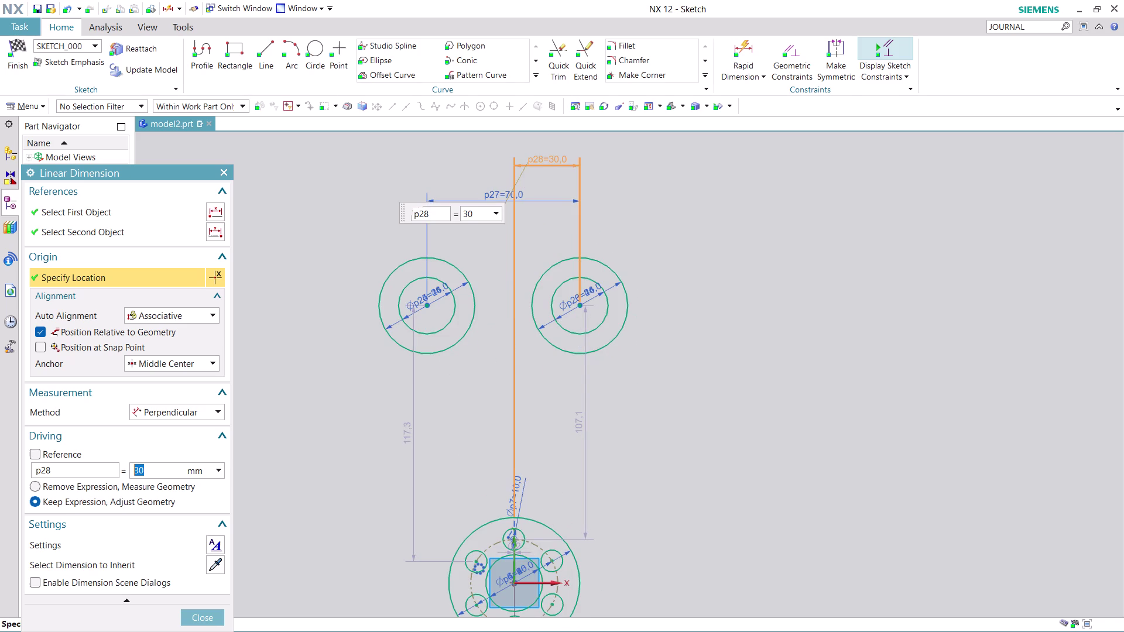
middle_drag(722, 510, 723, 462)
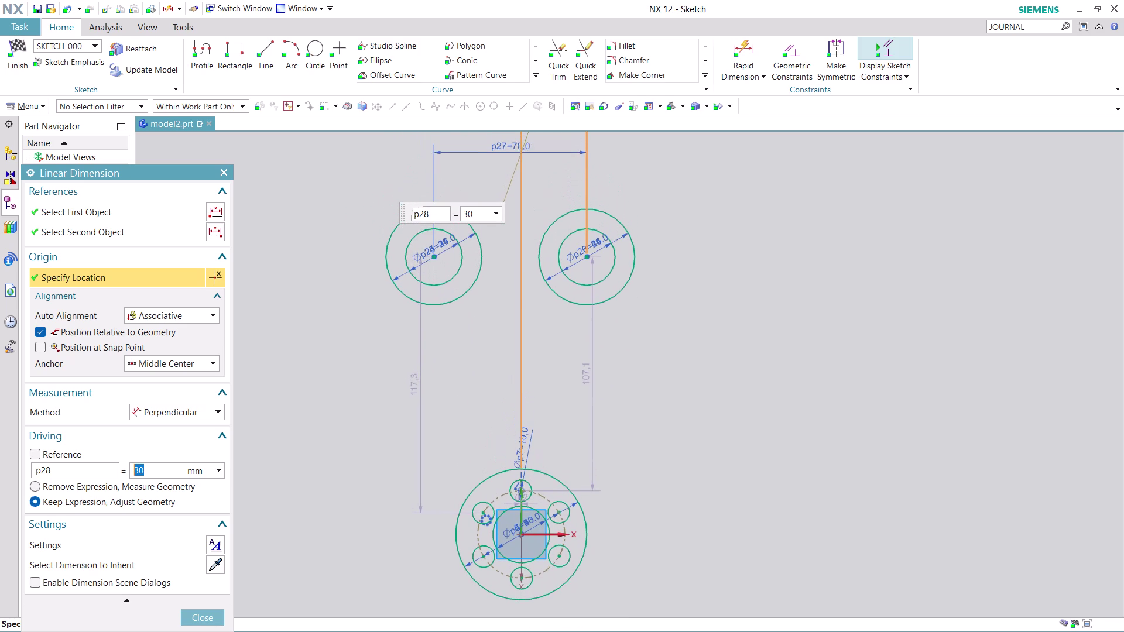
middle_drag(724, 462, 717, 477)
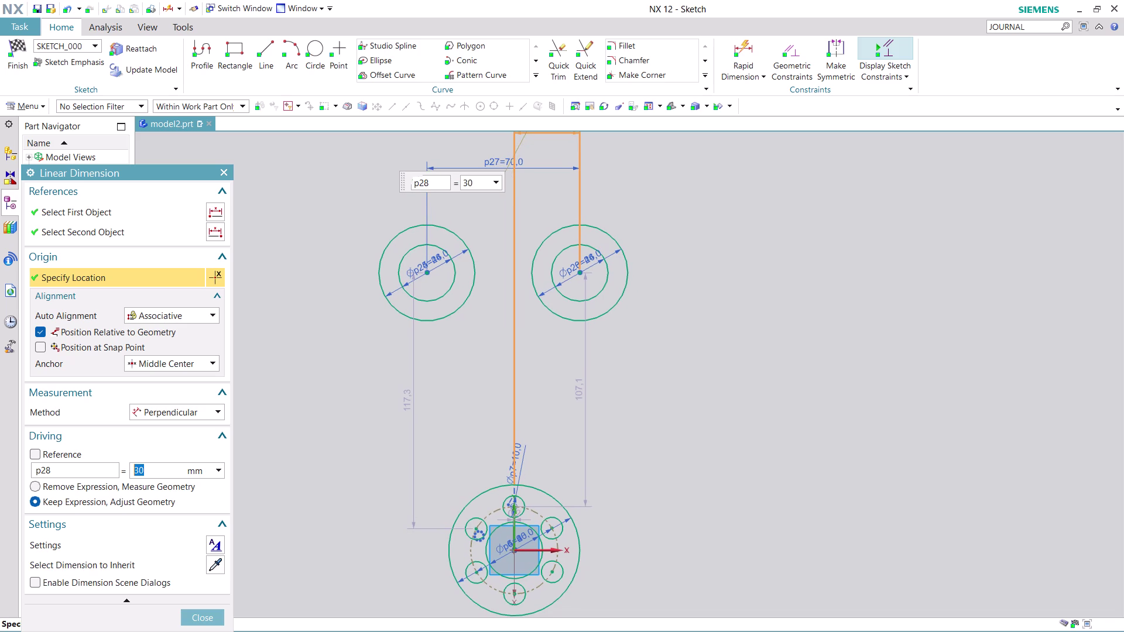
middle_drag(717, 477, 718, 476)
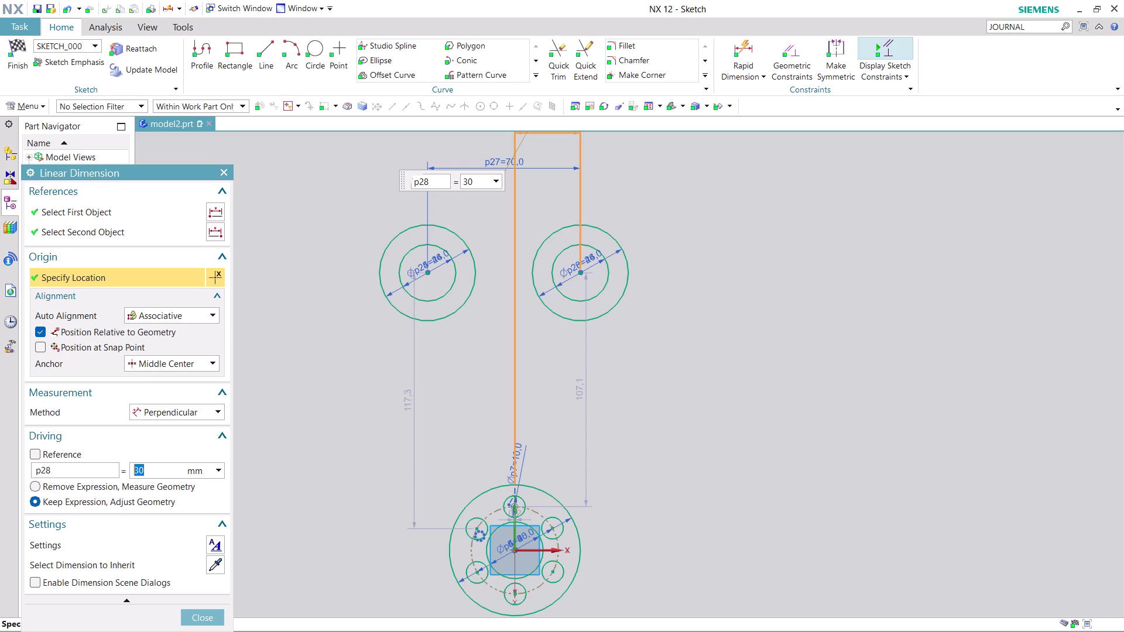
click(214, 613)
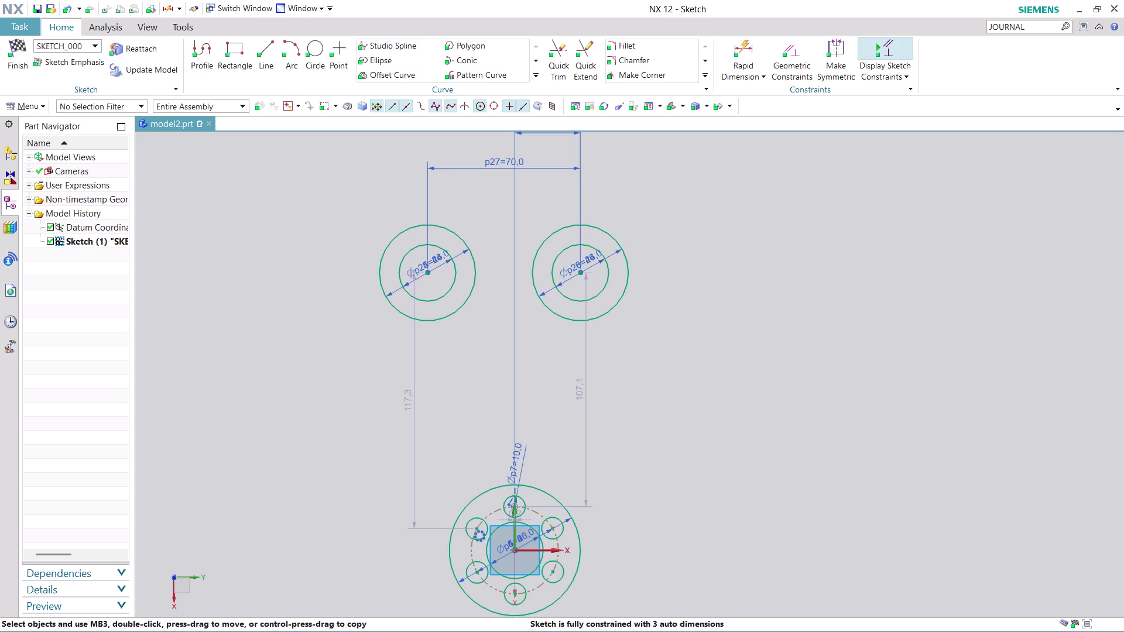
Draw a Ø46 circle (23*2) to the upper left of the left hole pair.
click(315, 48)
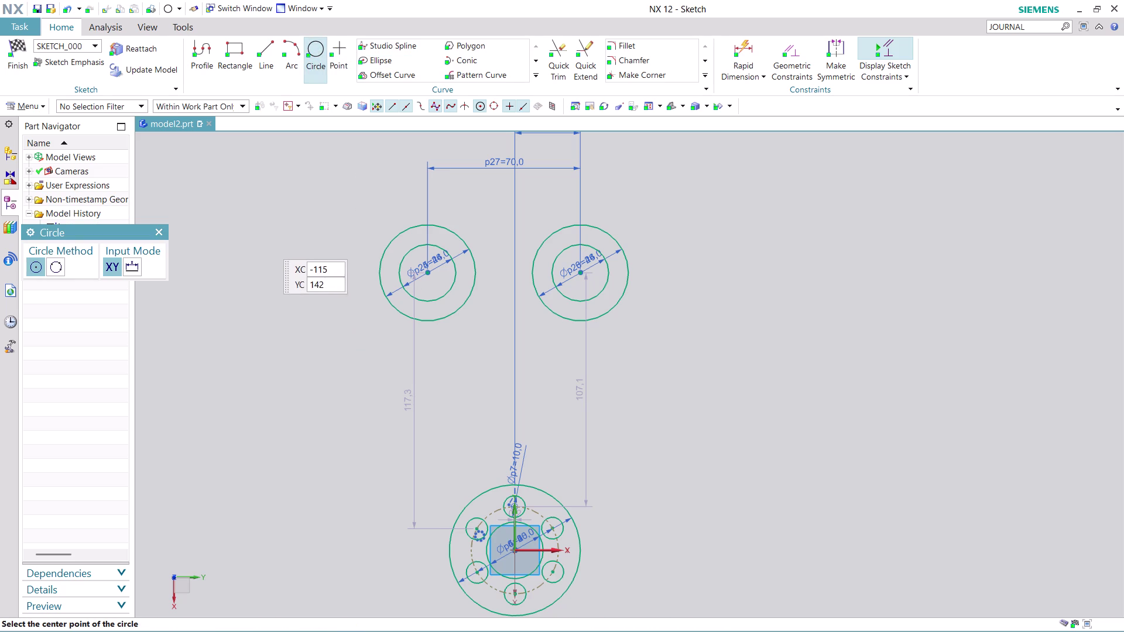
click(260, 209)
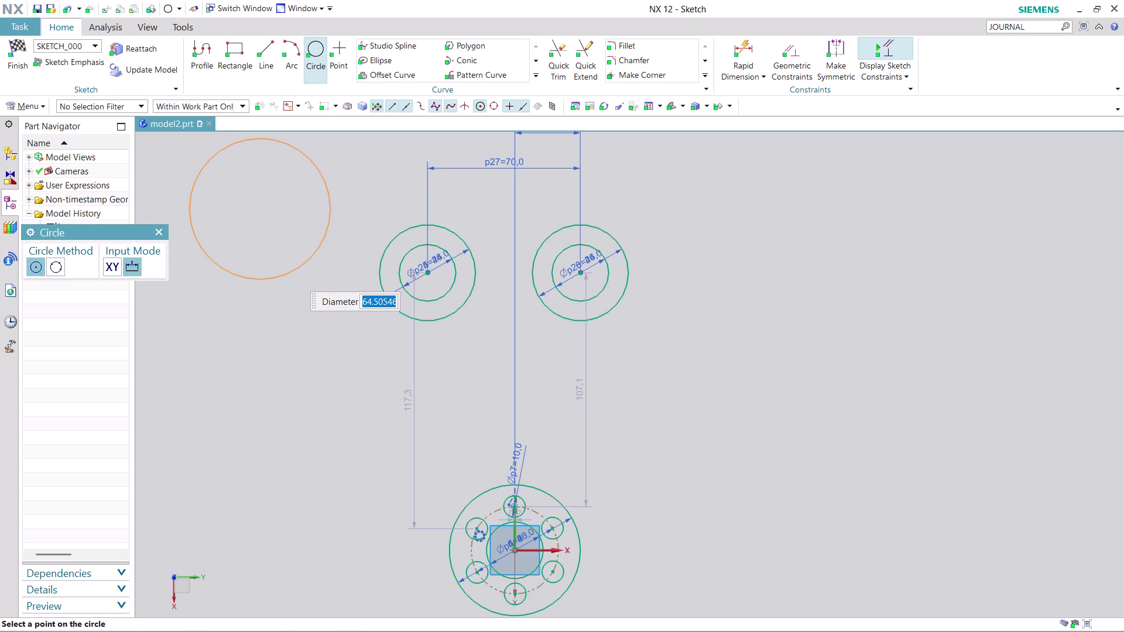
text(23)
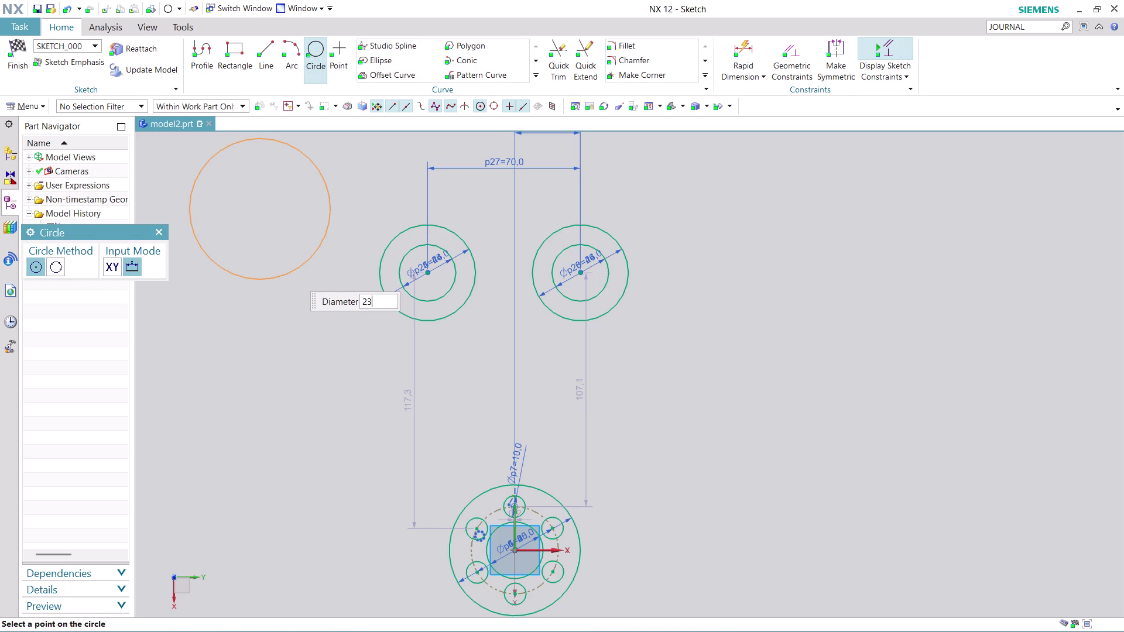
text(*2)
key(Return)
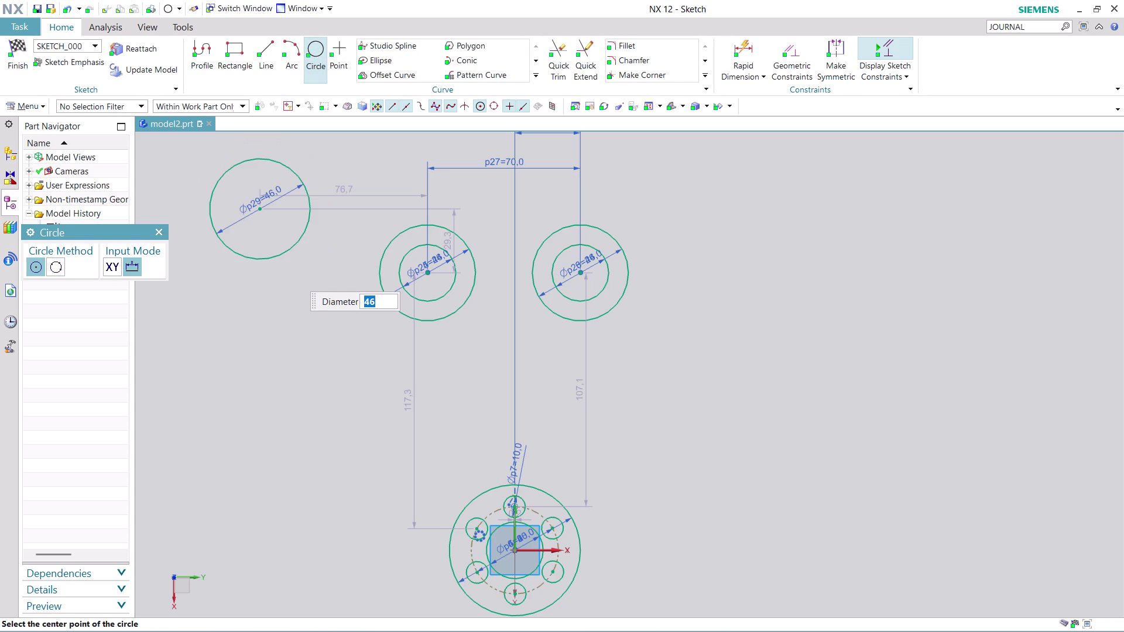
key(Escape)
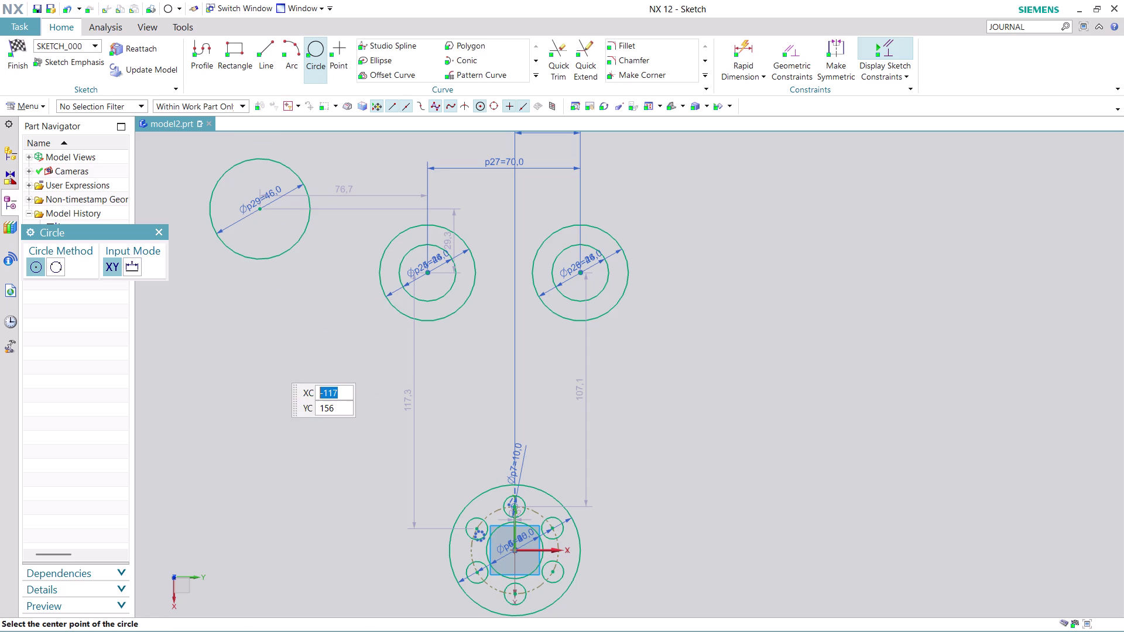
key(Escape)
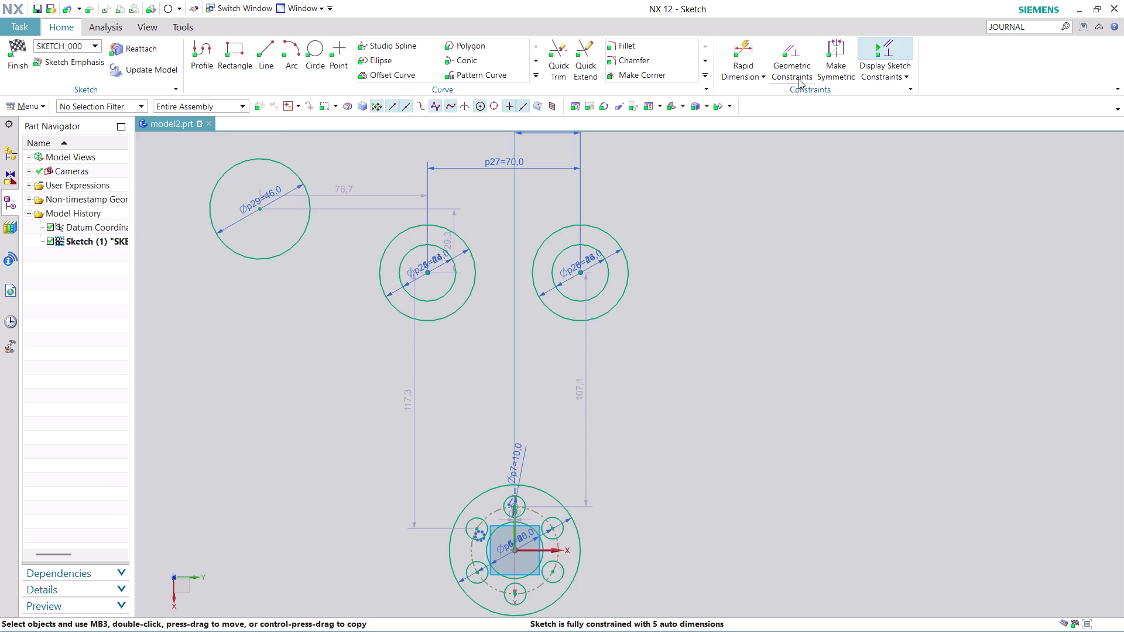
Attempt tangent constraints on the Ø46 circle, then undo the conflicting result.
click(799, 52)
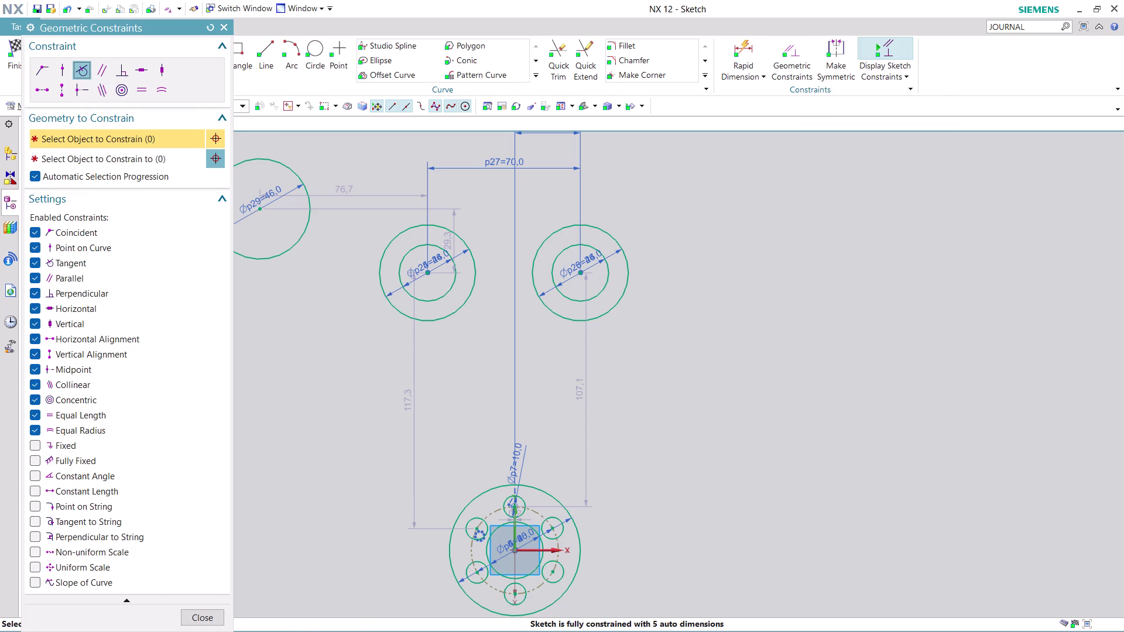
click(308, 218)
click(459, 229)
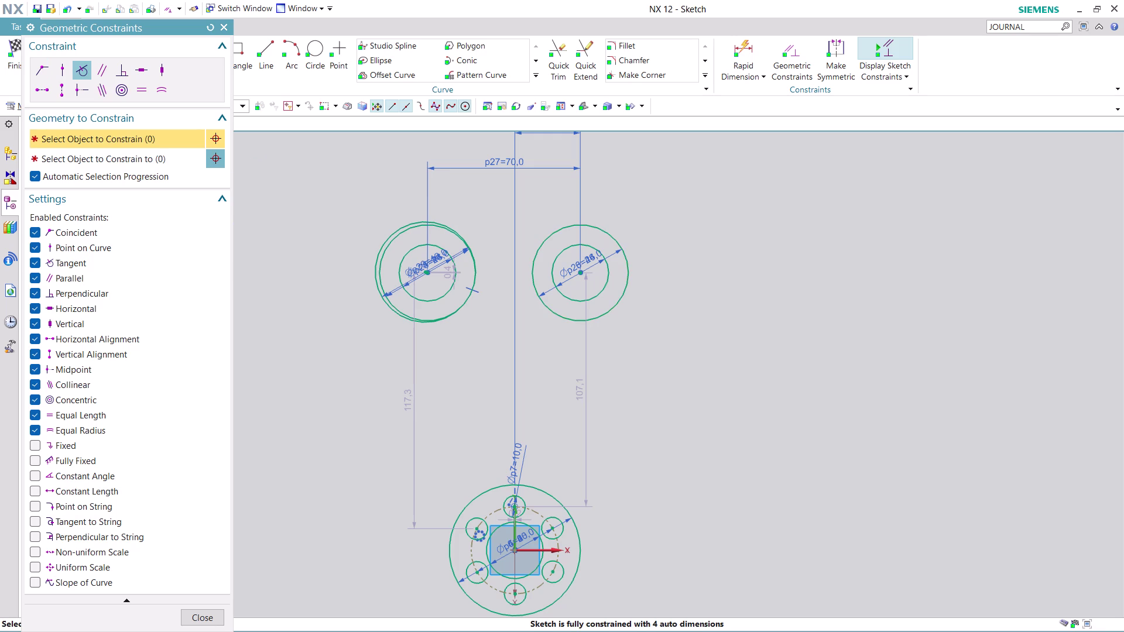
click(389, 235)
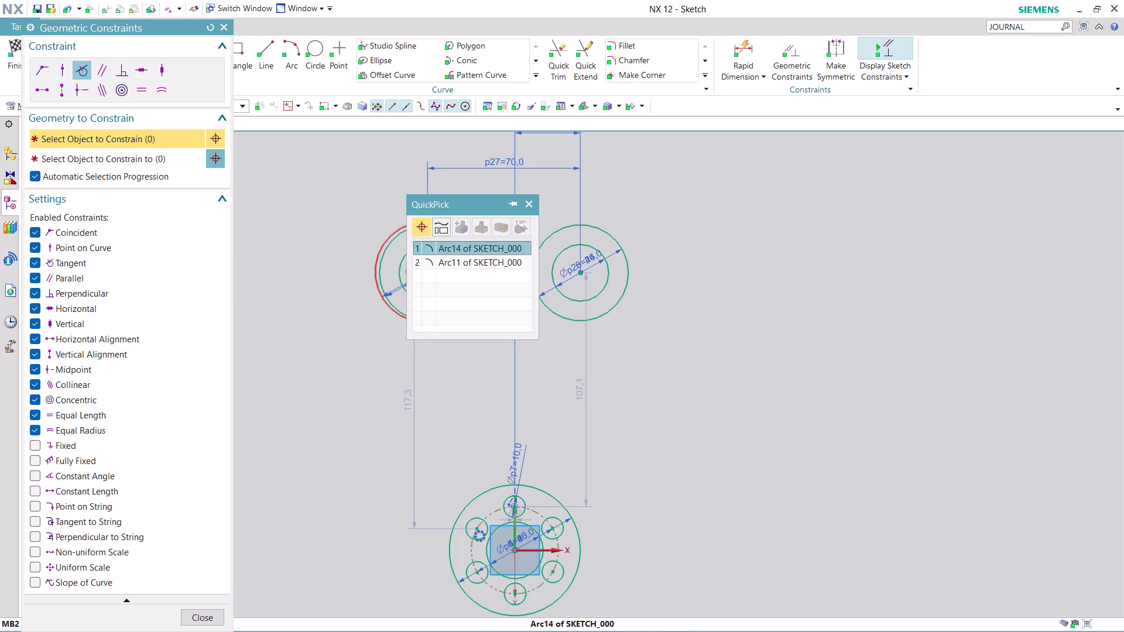
click(494, 247)
click(546, 233)
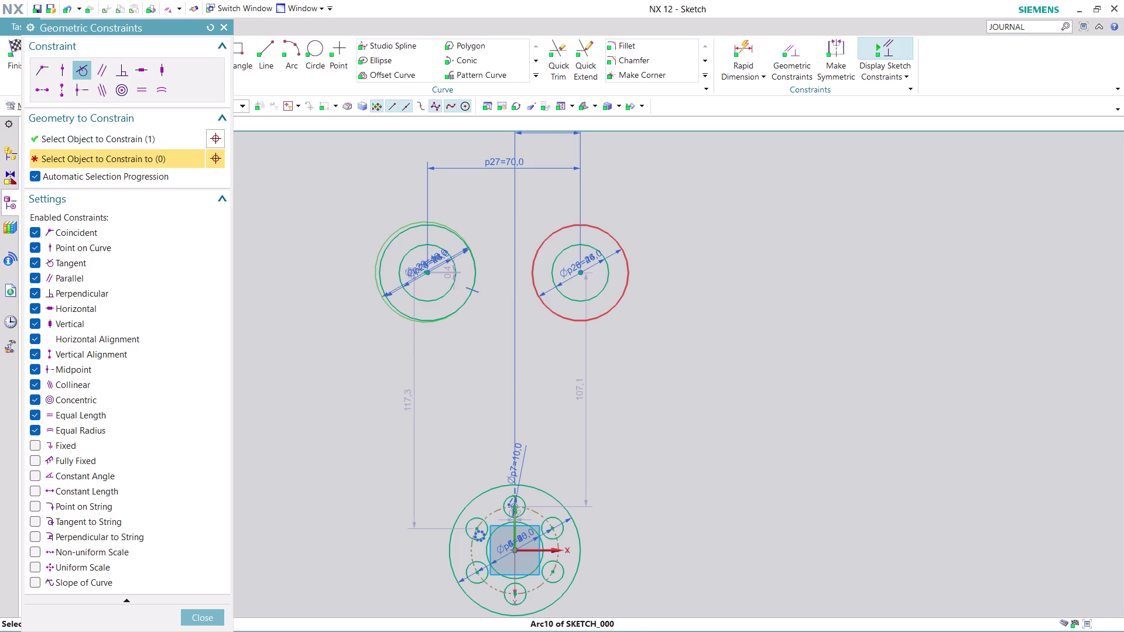
click(547, 355)
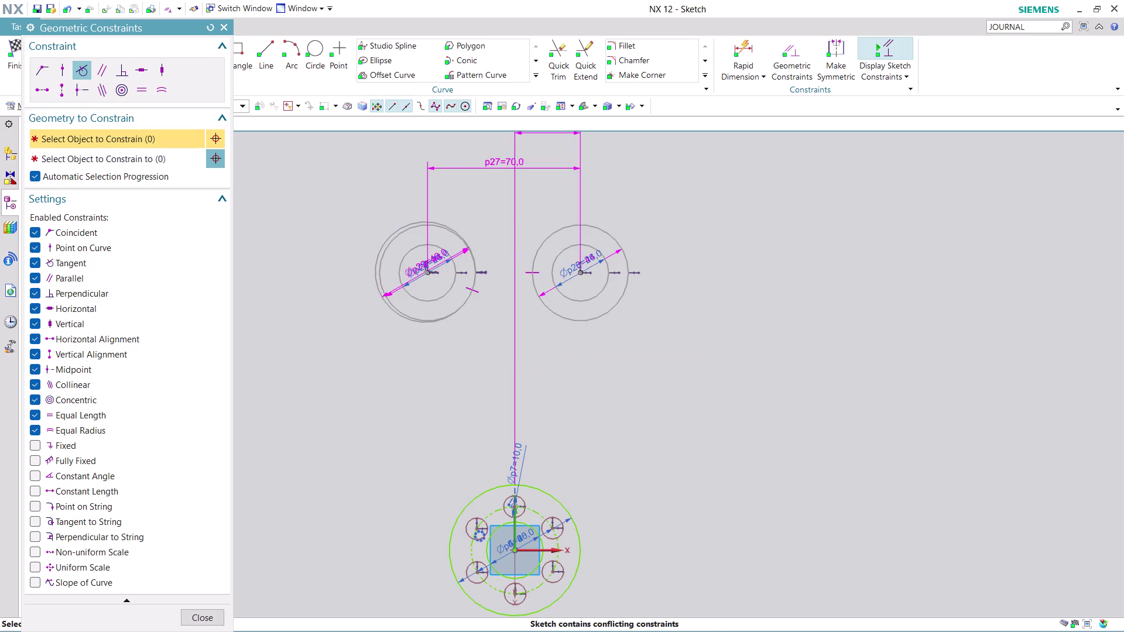
key(ctrl+z)
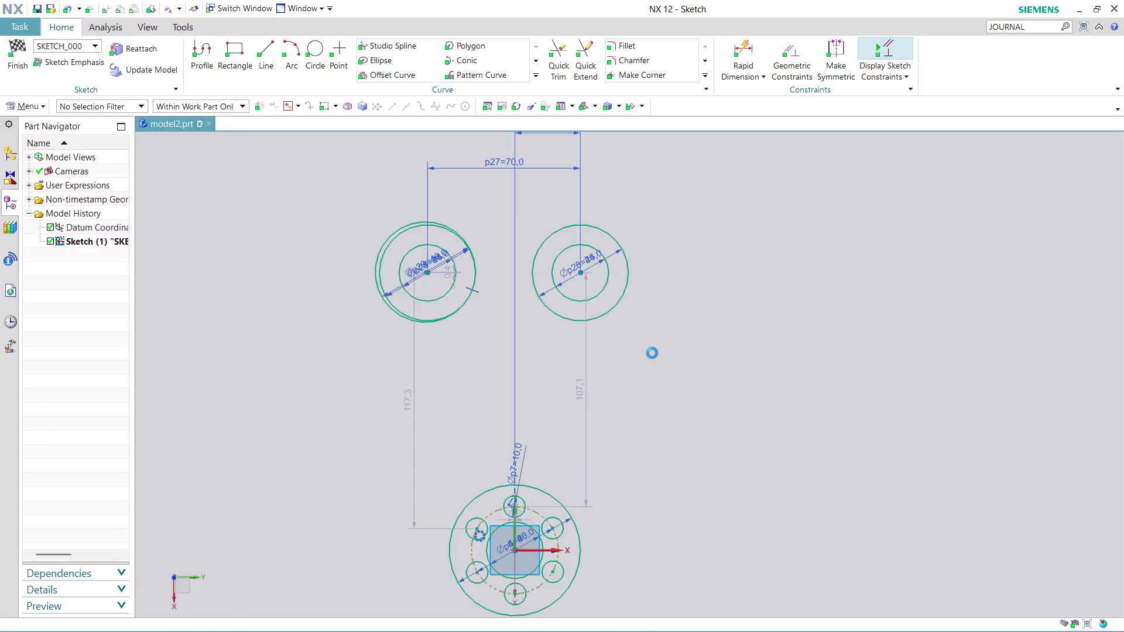
key(ctrl+z)
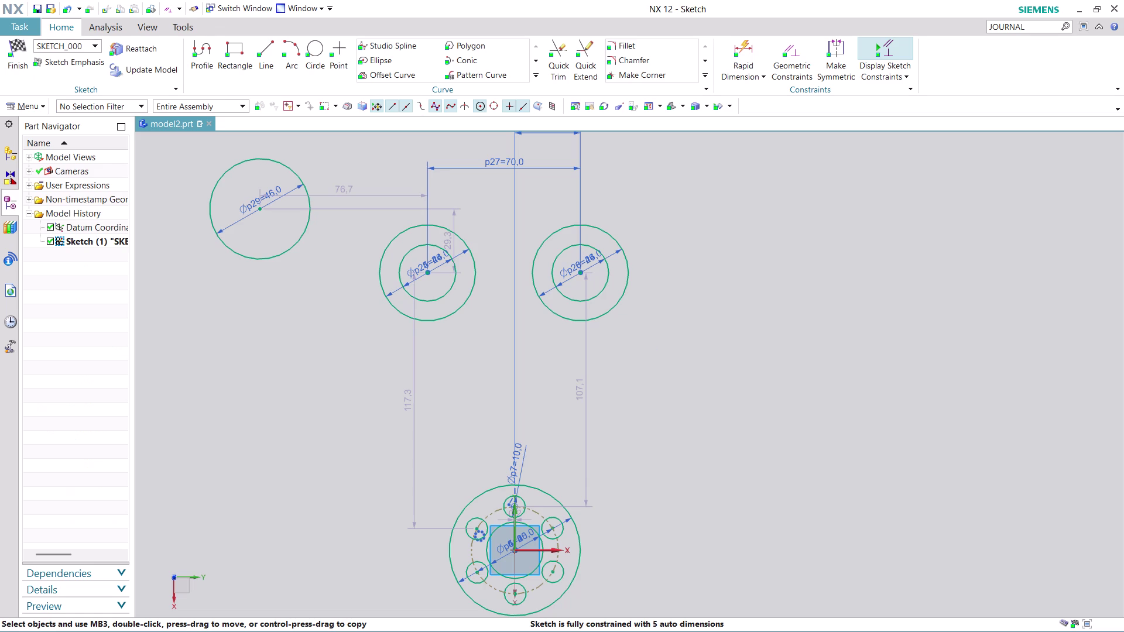
Make the Ø46 circle tangent to both upper Ø44 circles.
click(794, 45)
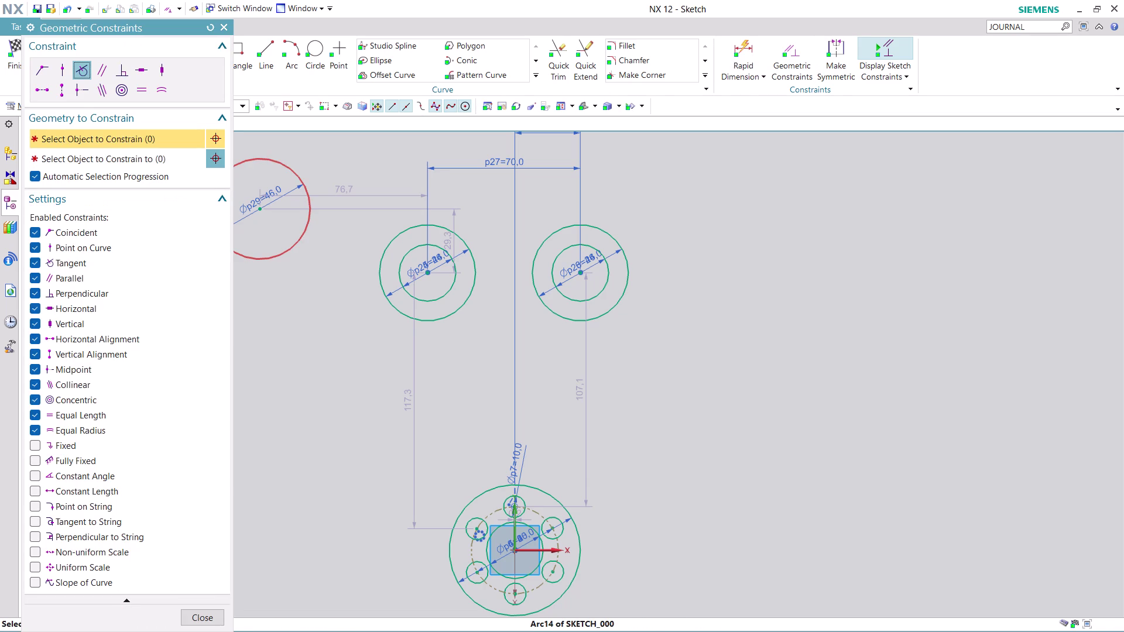
click(308, 181)
click(571, 221)
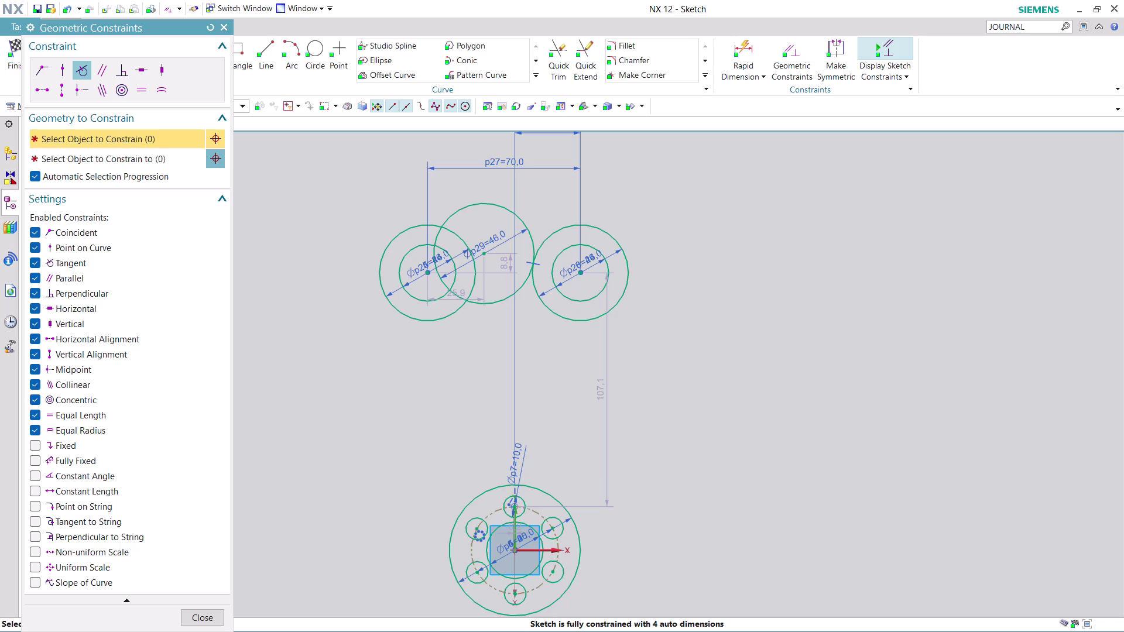
click(462, 209)
click(433, 221)
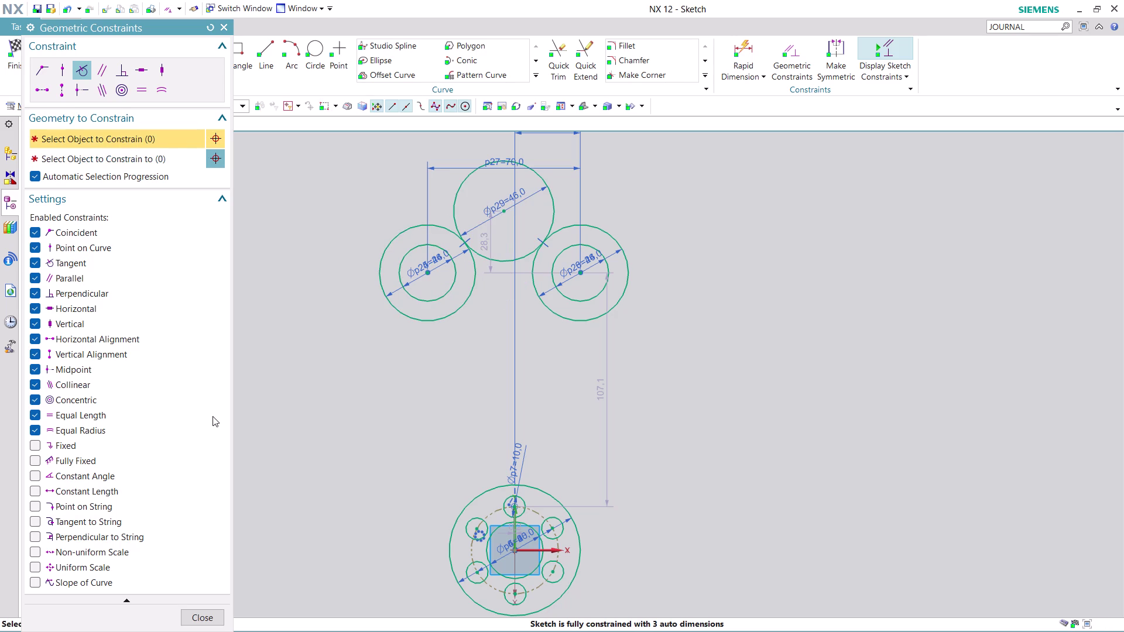
click(211, 620)
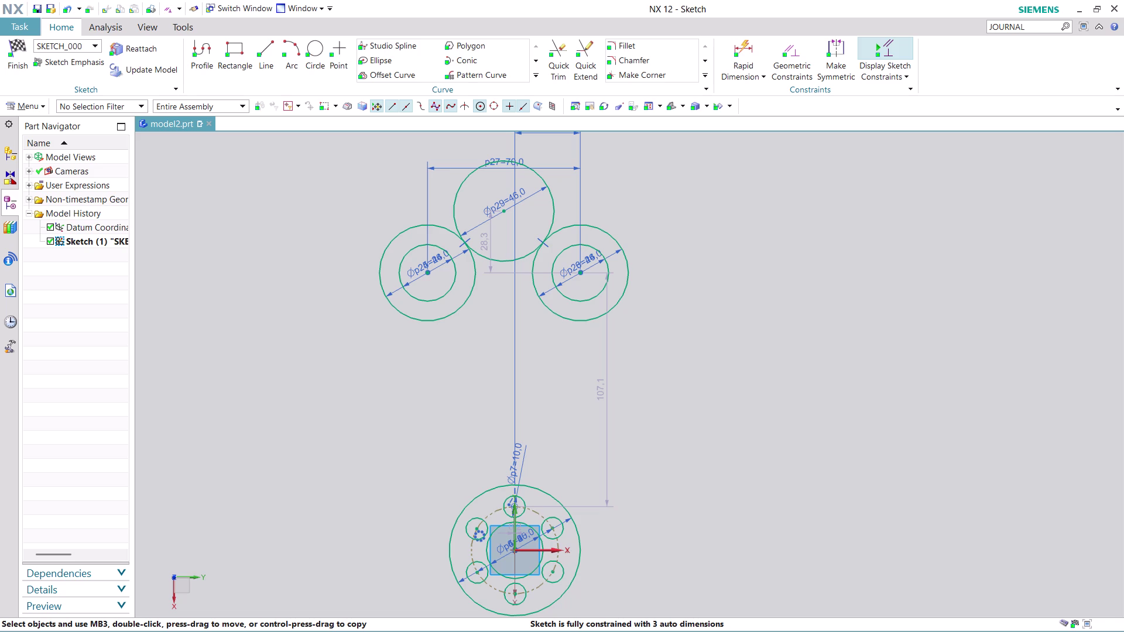
Draw a Ø210 circle (105*2) enclosing the three upper circles.
click(316, 49)
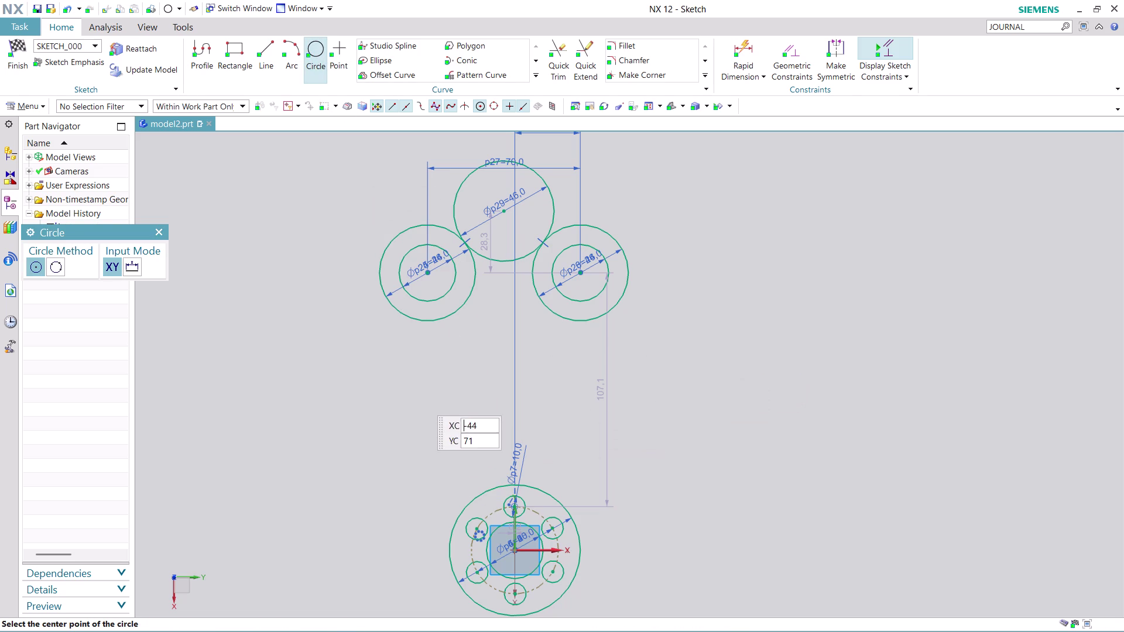
click(526, 374)
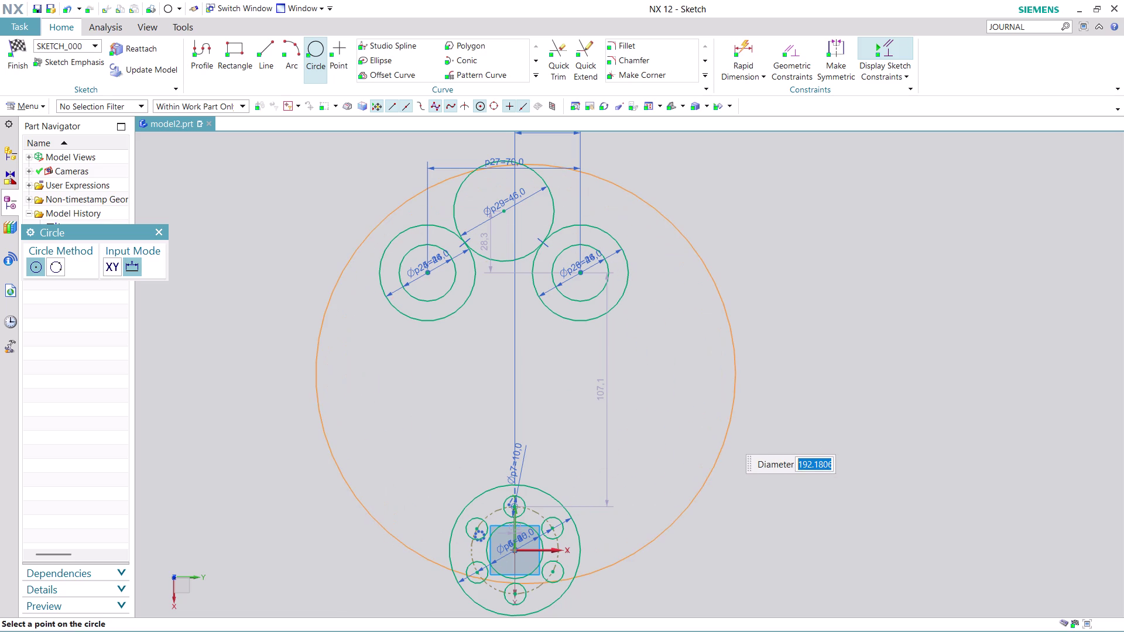
text(10)
text(5*)
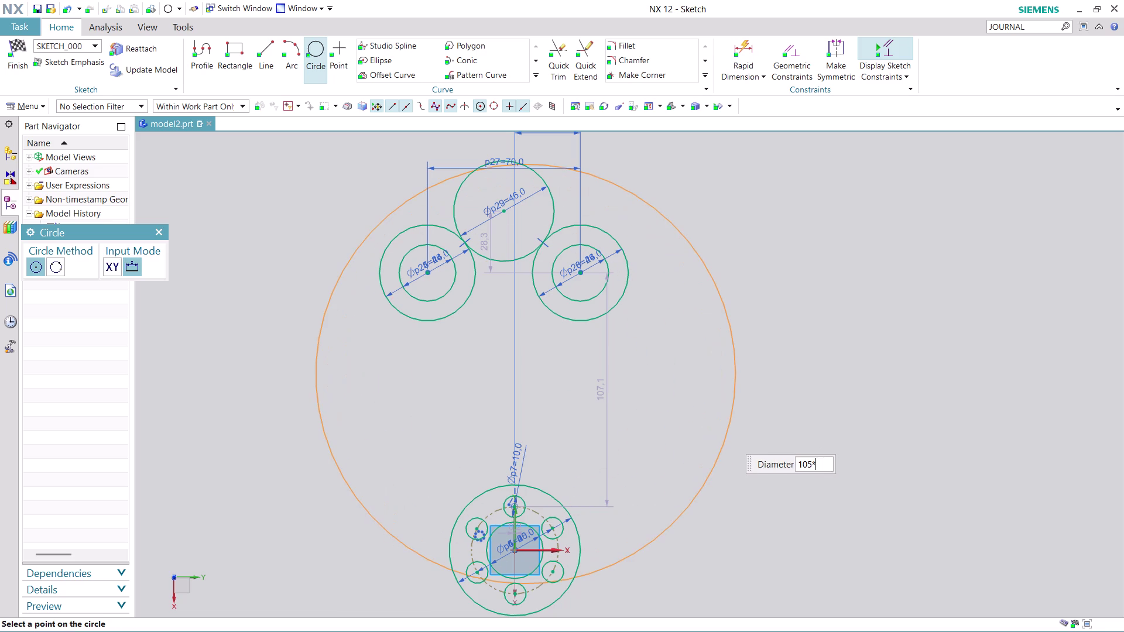
text(2)
key(Return)
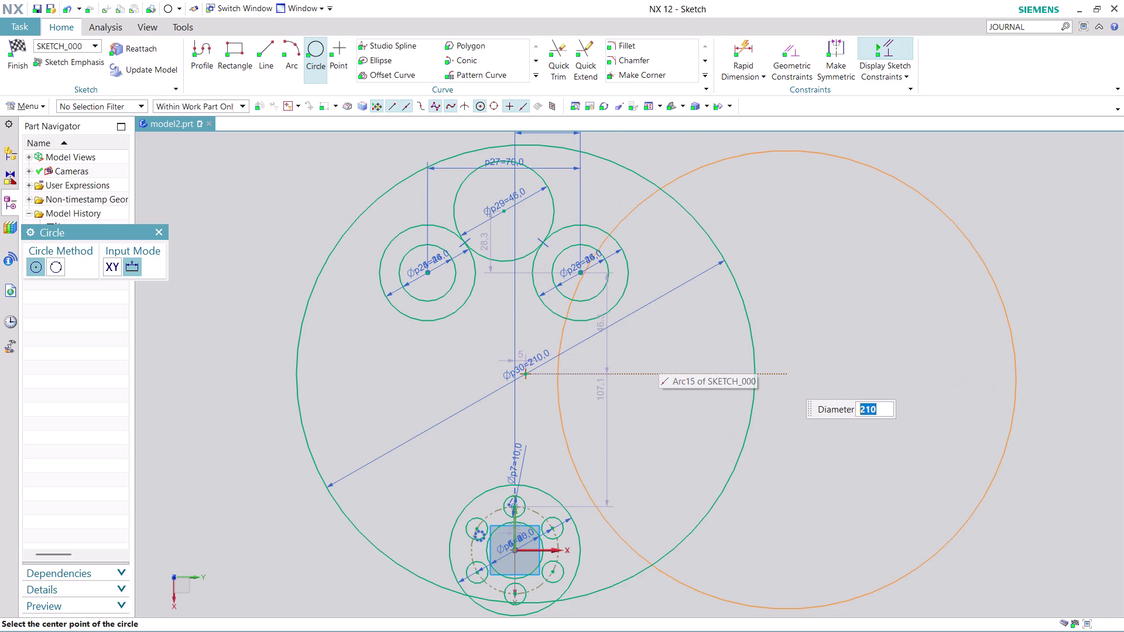
key(Escape)
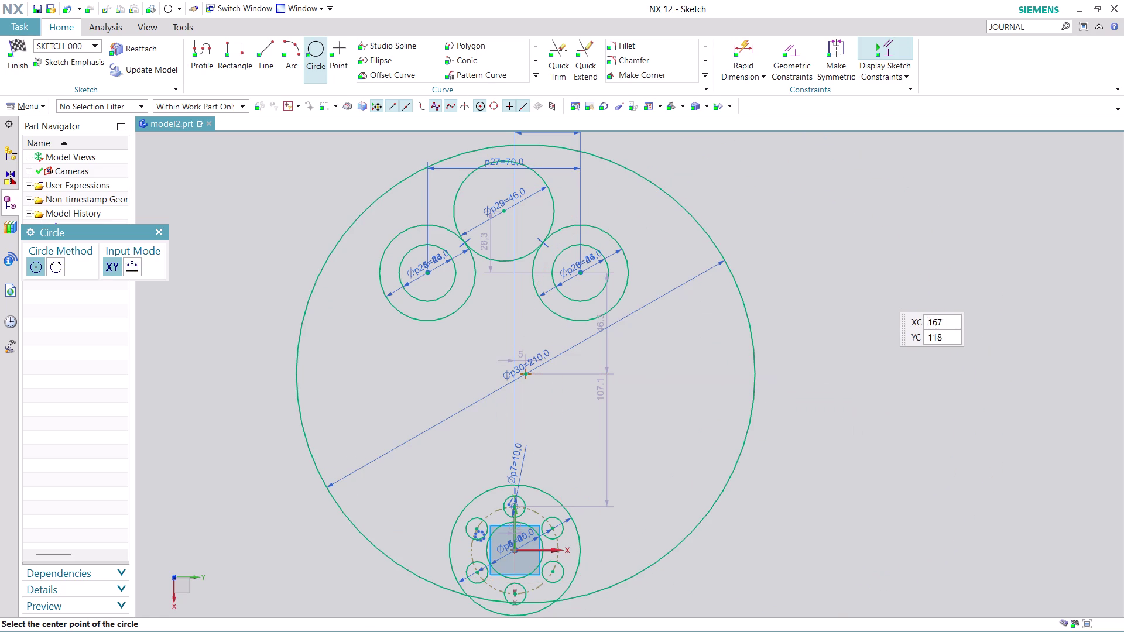
key(Escape)
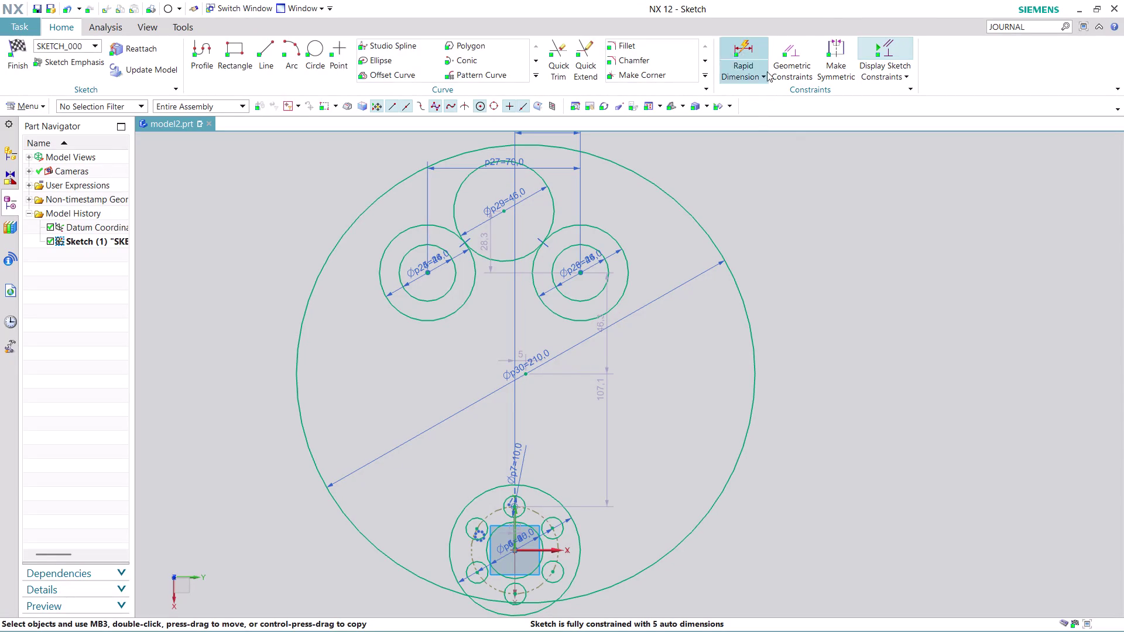
click(797, 51)
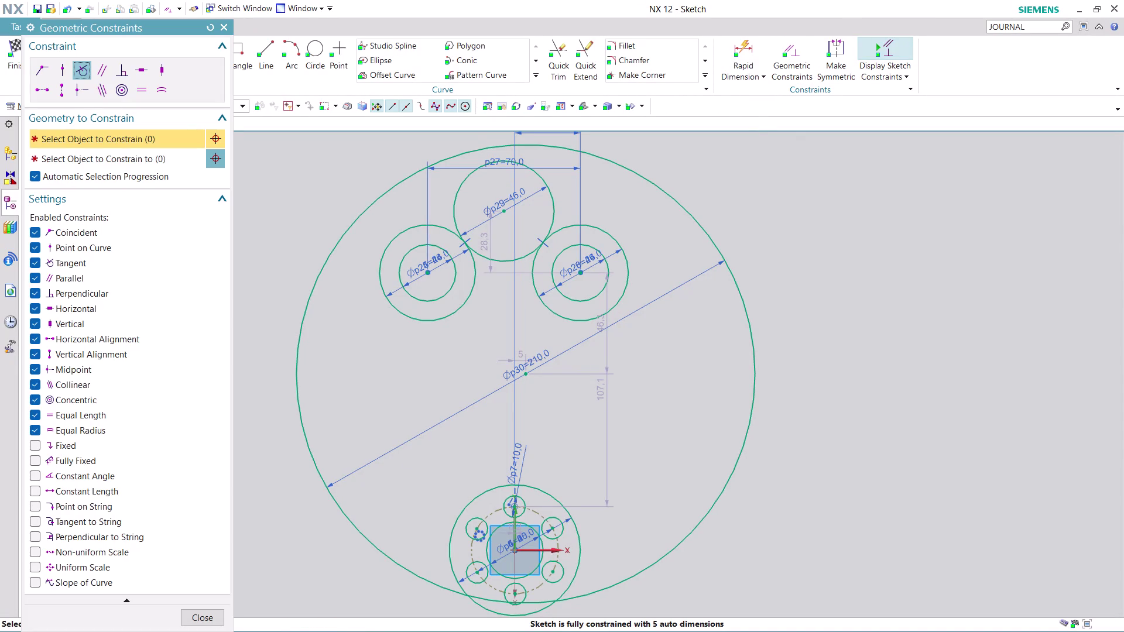
Make the Ø210 circle tangent to the upper-left circle and the plate's outer circle.
click(321, 272)
click(380, 267)
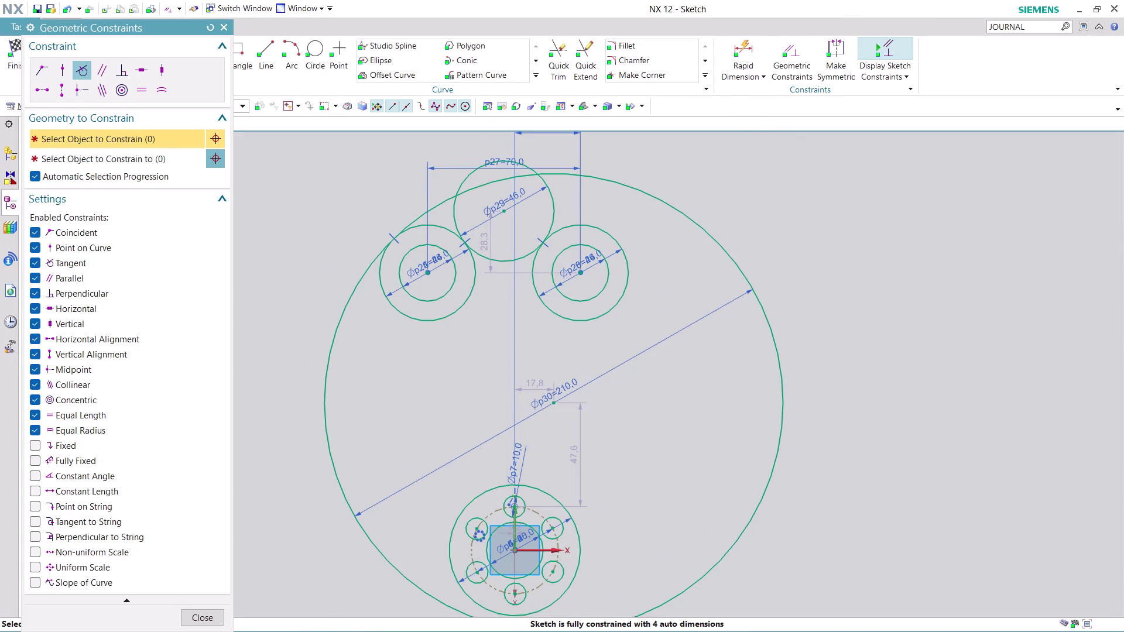
click(406, 571)
click(451, 553)
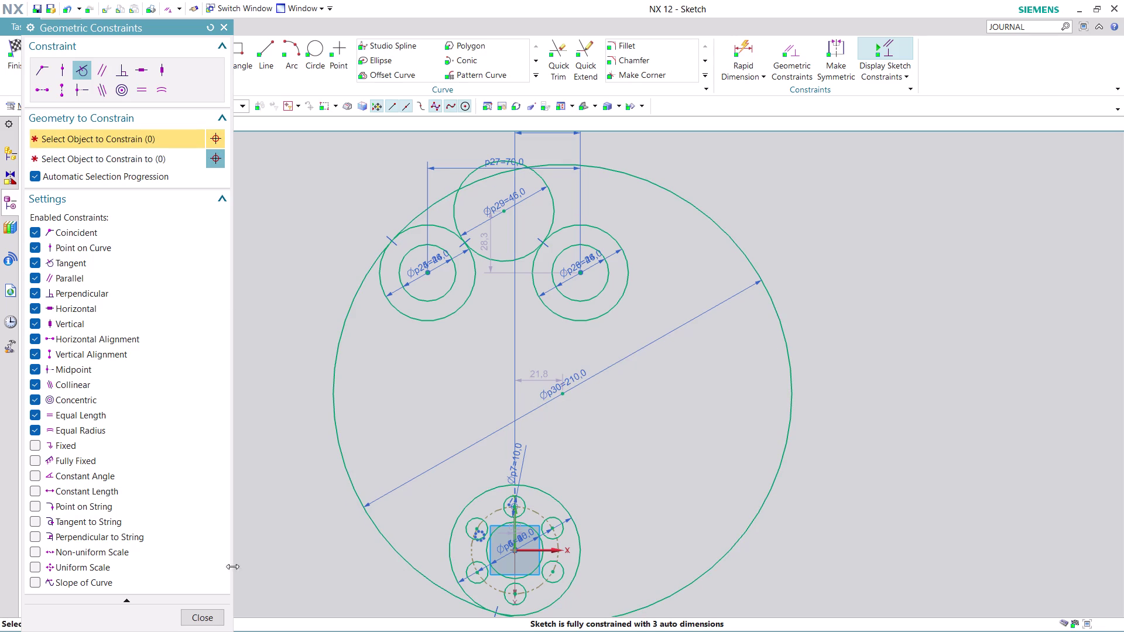
click(201, 620)
scroll(down, 3)
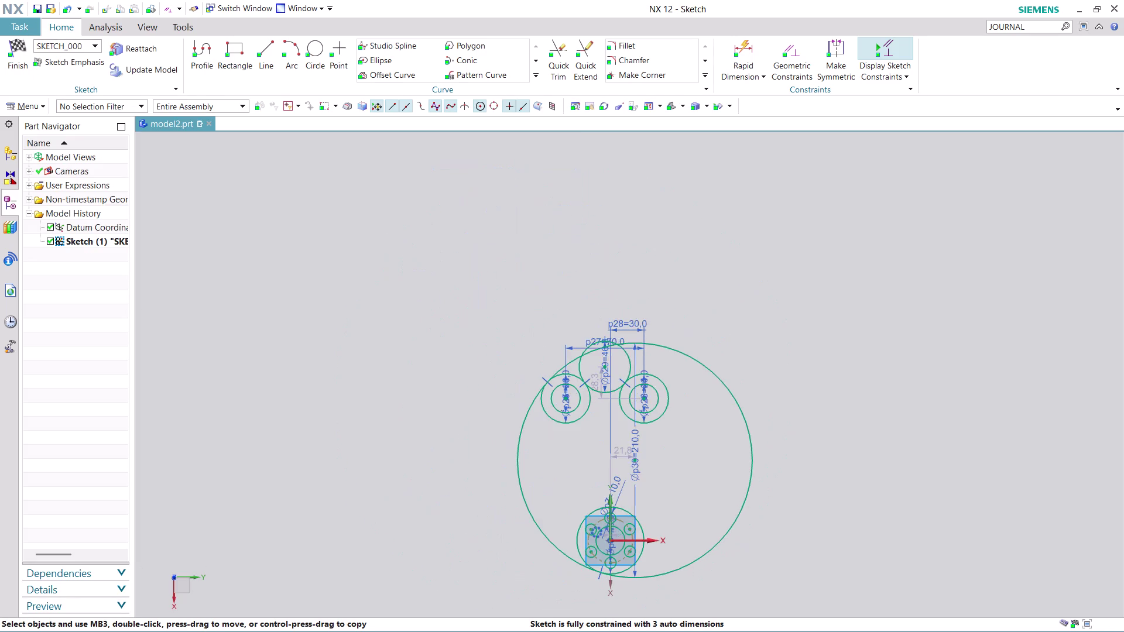
scroll(up, 3)
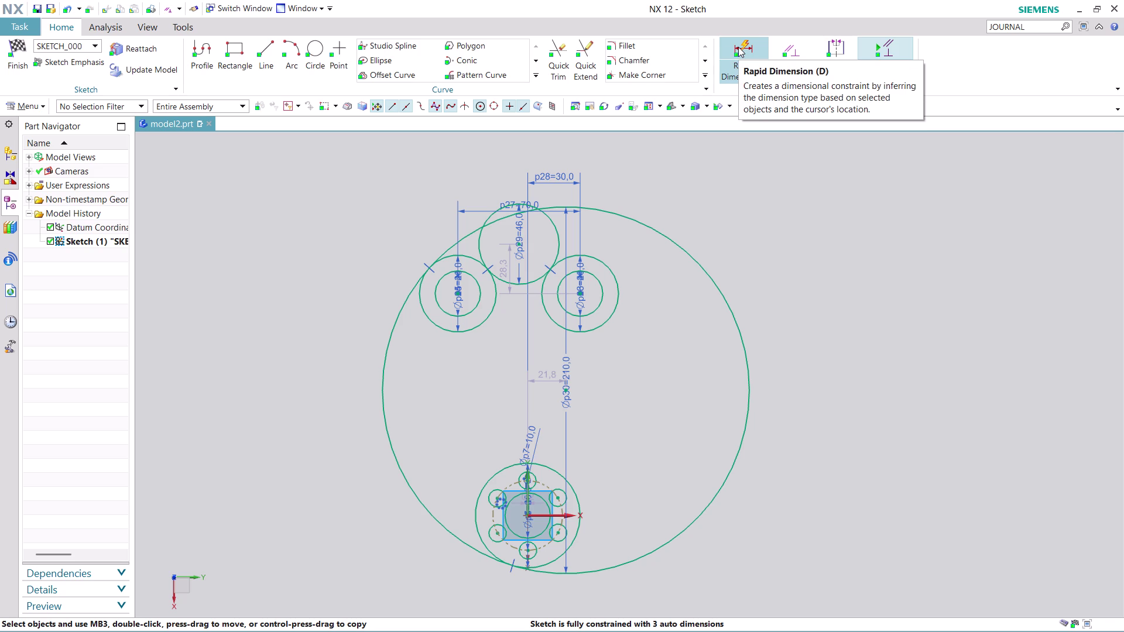
click(554, 51)
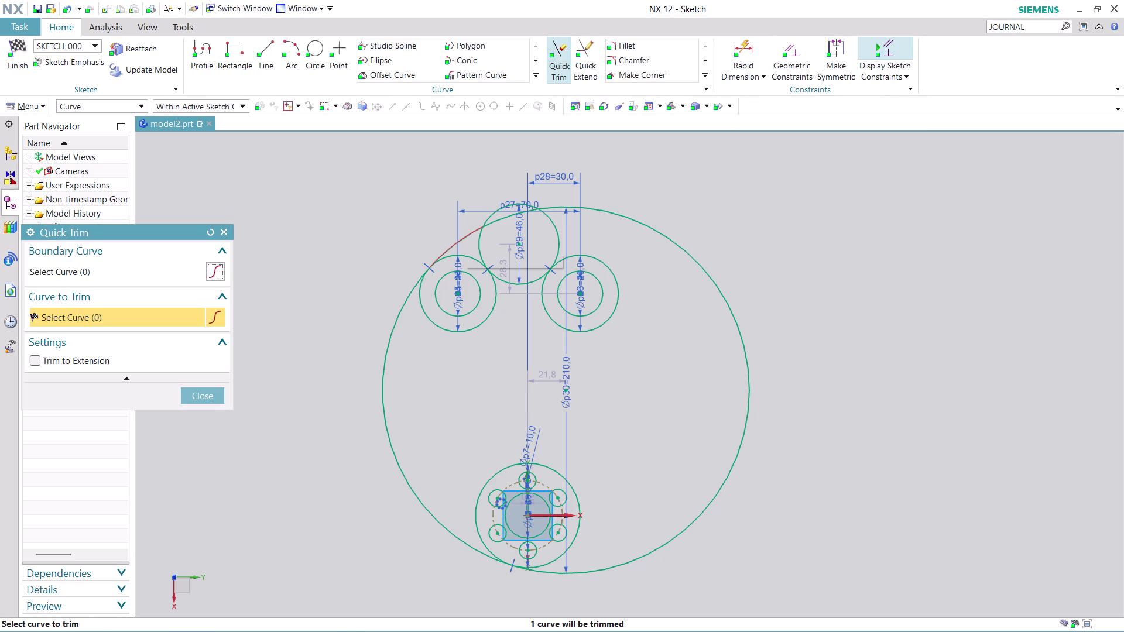
Trim away the Ø210 circle's right side and the Ø46 circle's upper arc.
click(464, 238)
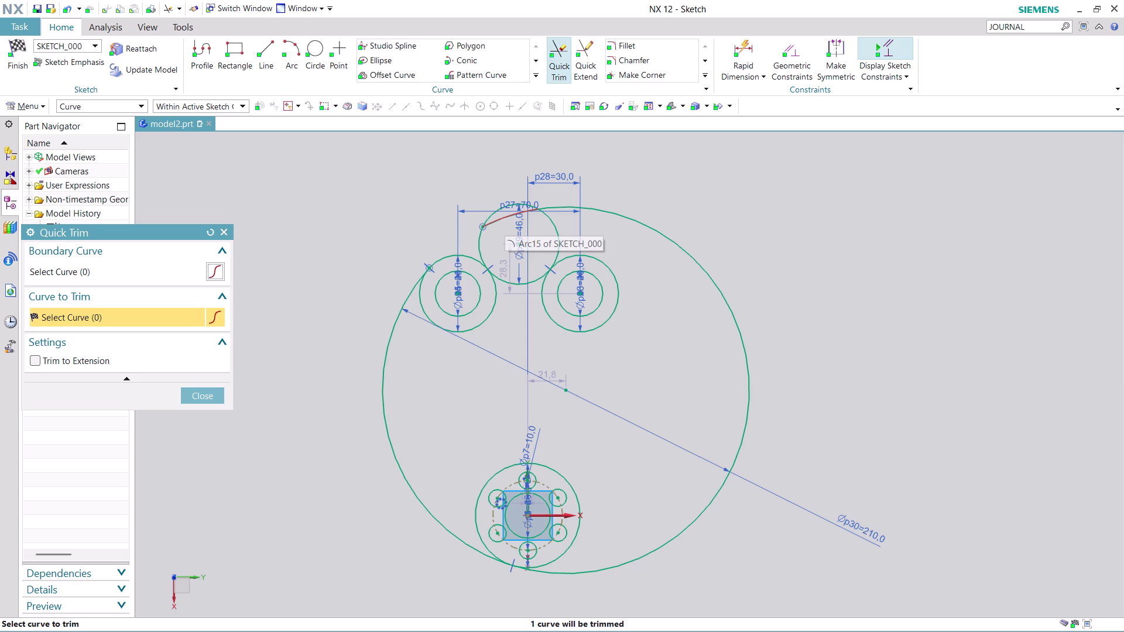
click(505, 220)
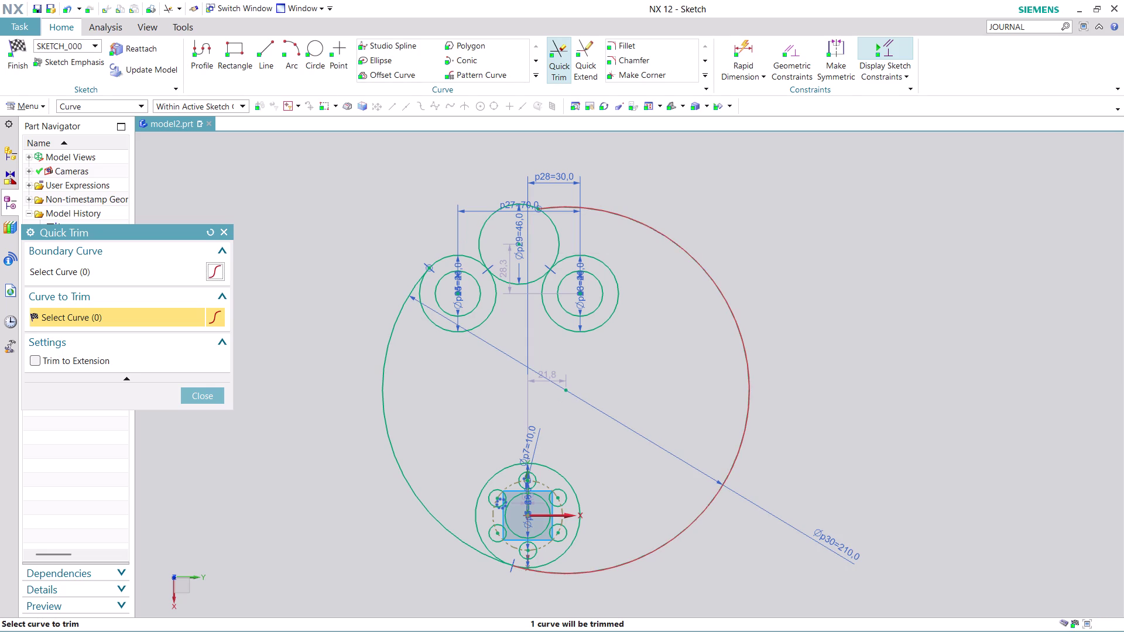
click(621, 214)
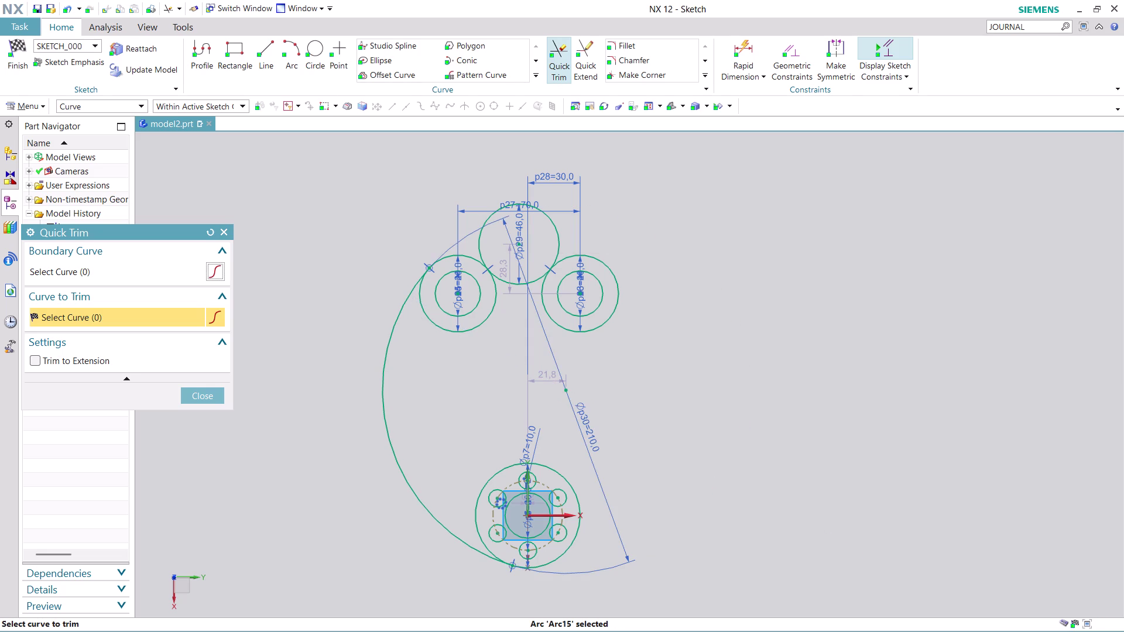
click(493, 214)
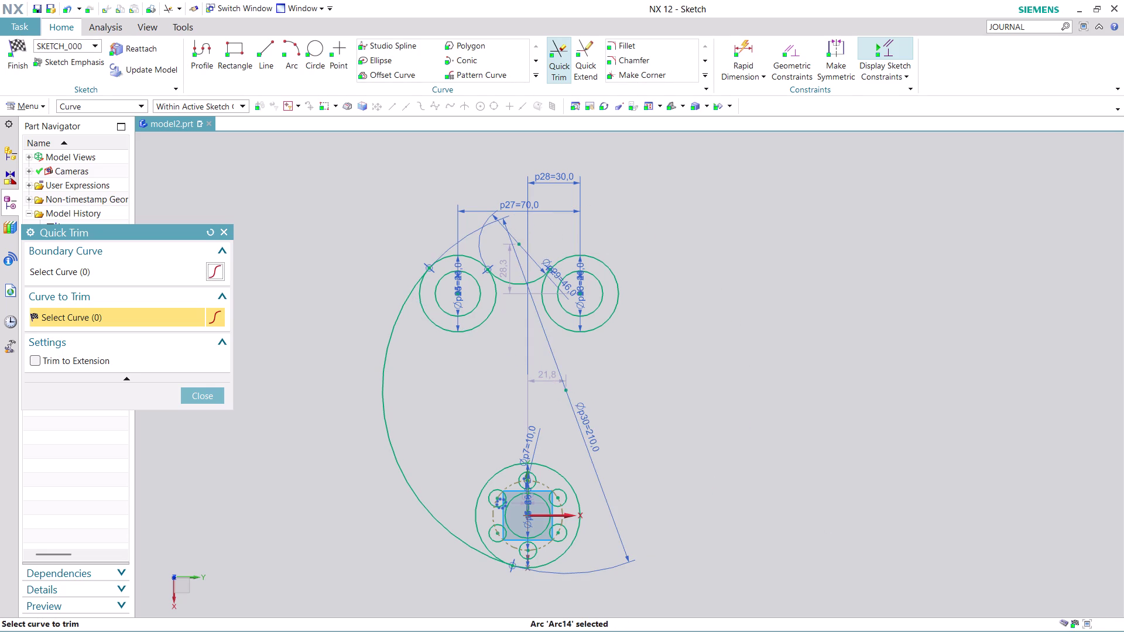
click(206, 393)
click(270, 52)
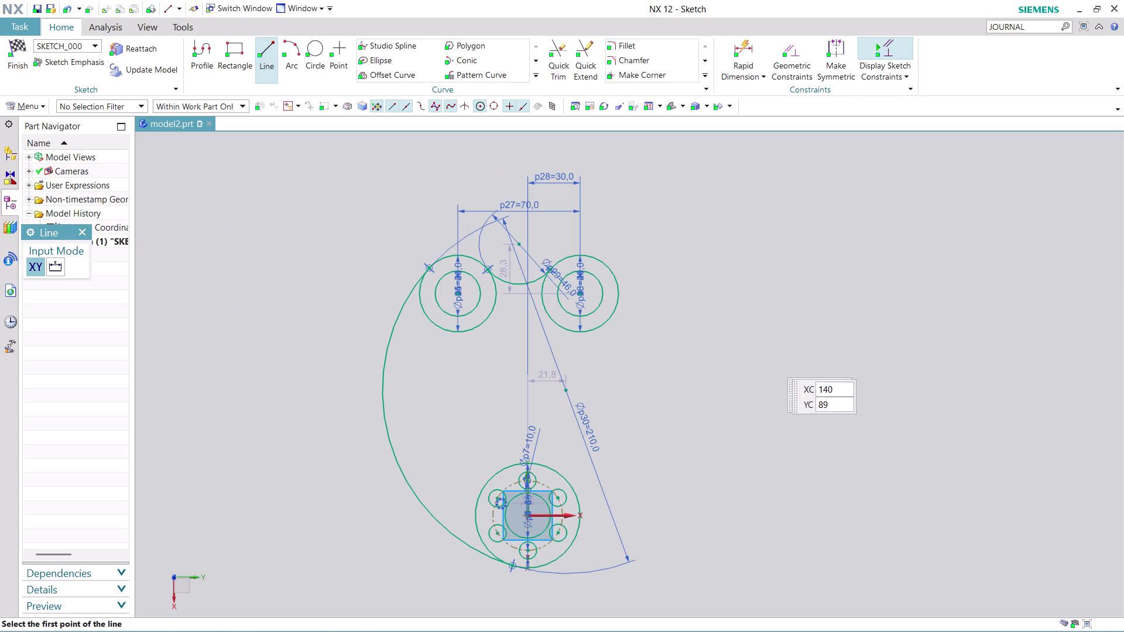
Draw a roughly 174 mm straight line rising on the sketch's right side.
click(697, 294)
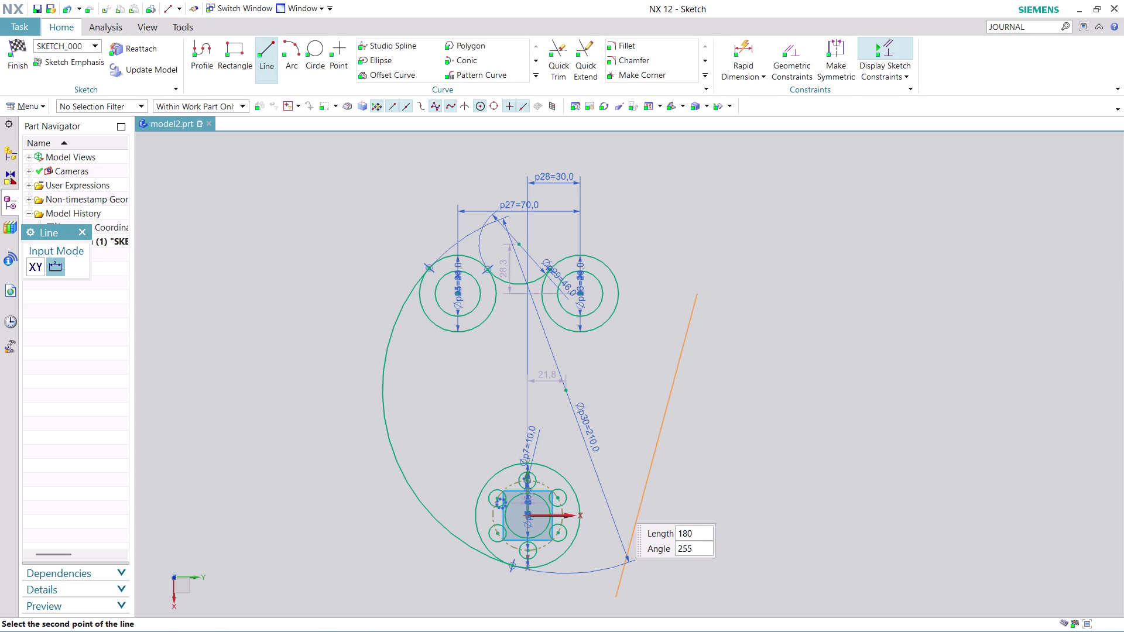
click(609, 586)
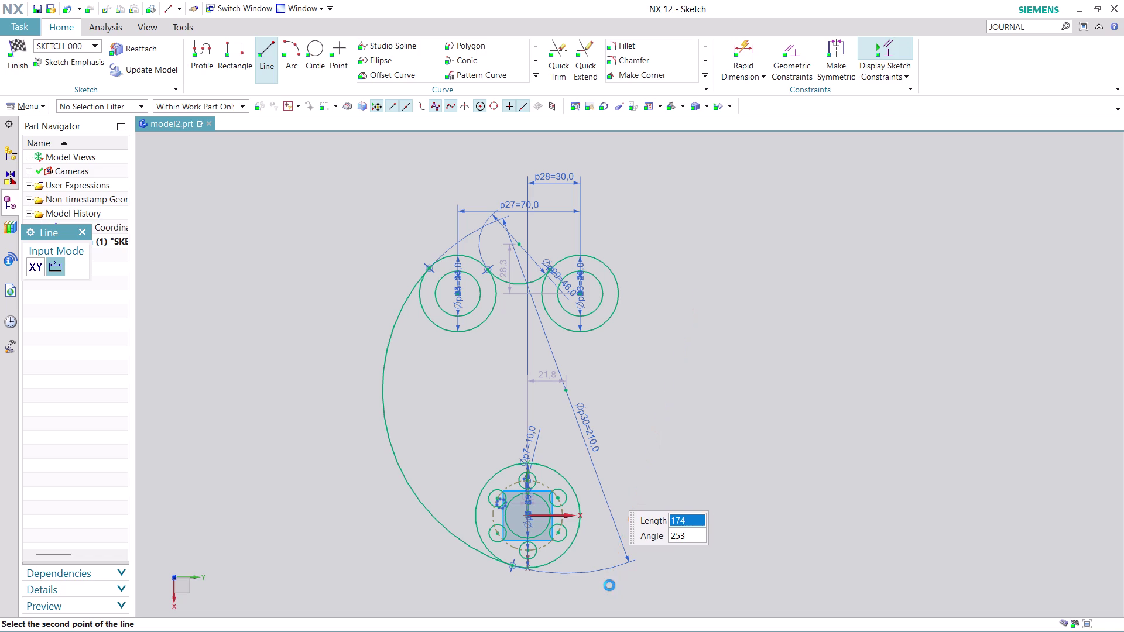
key(Escape)
key(Escape)
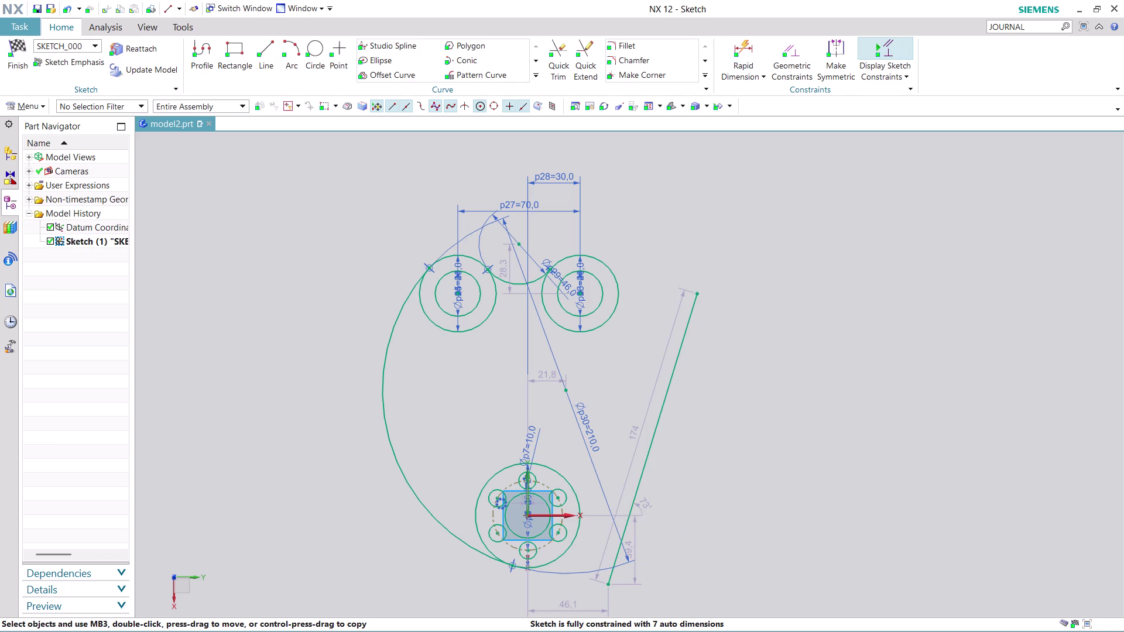
click(800, 58)
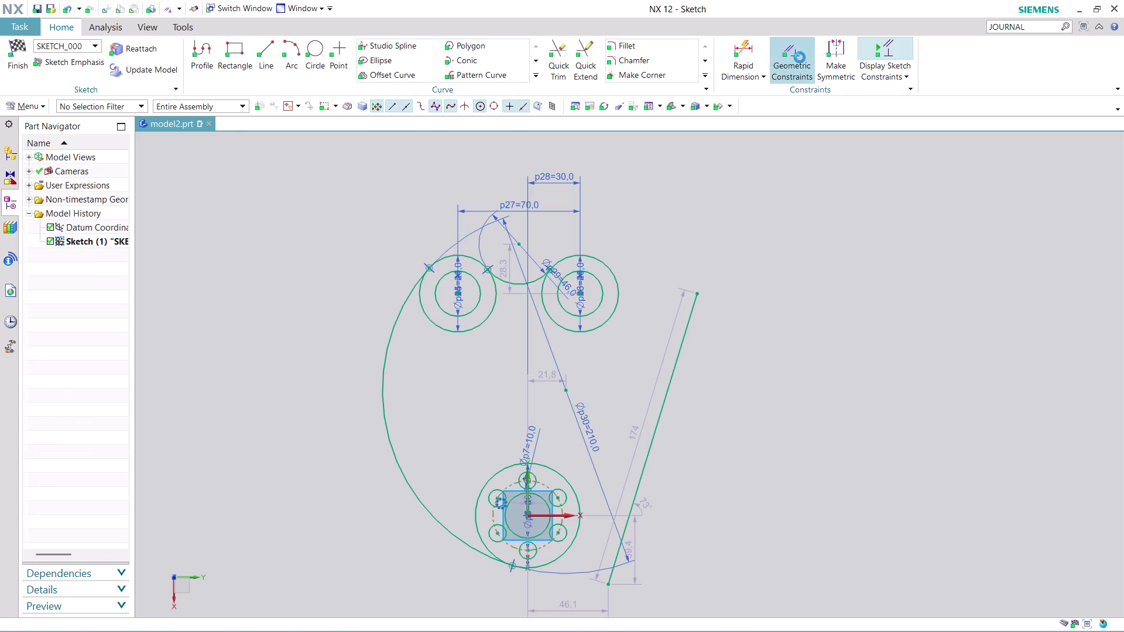
Make the right line tangent to the upper-right circle and the bottom outer circle.
click(686, 326)
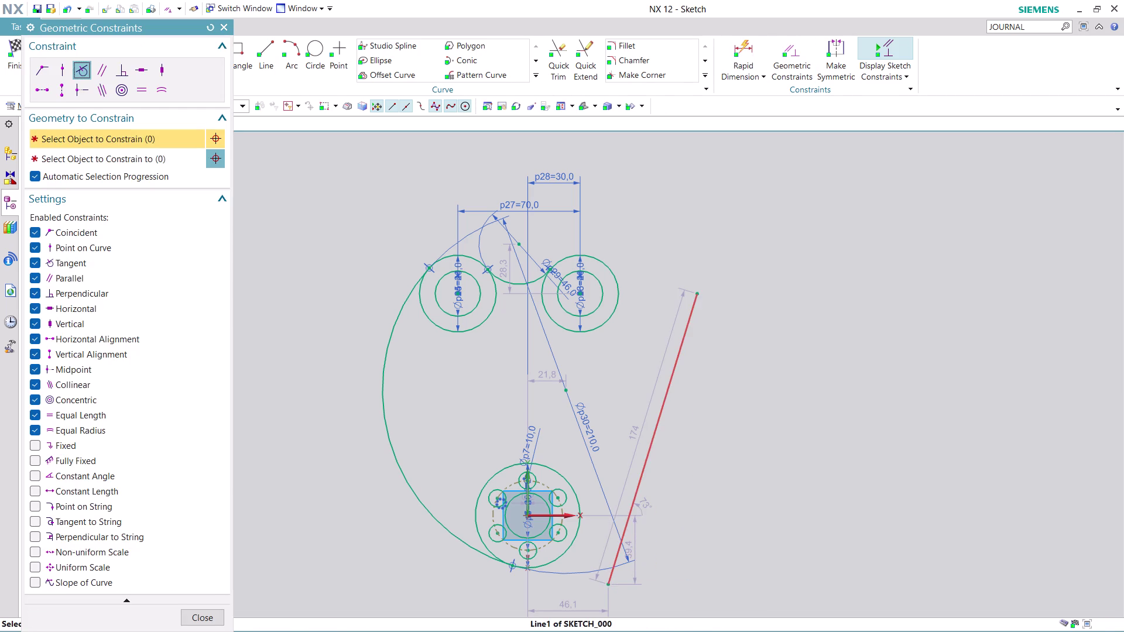
click(618, 299)
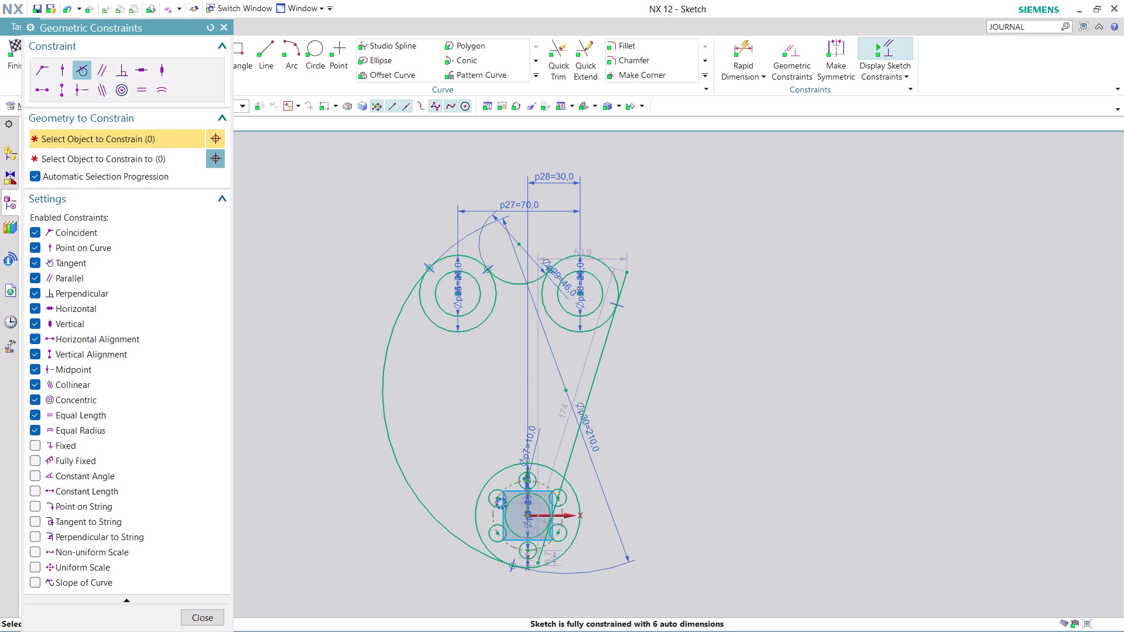
click(568, 456)
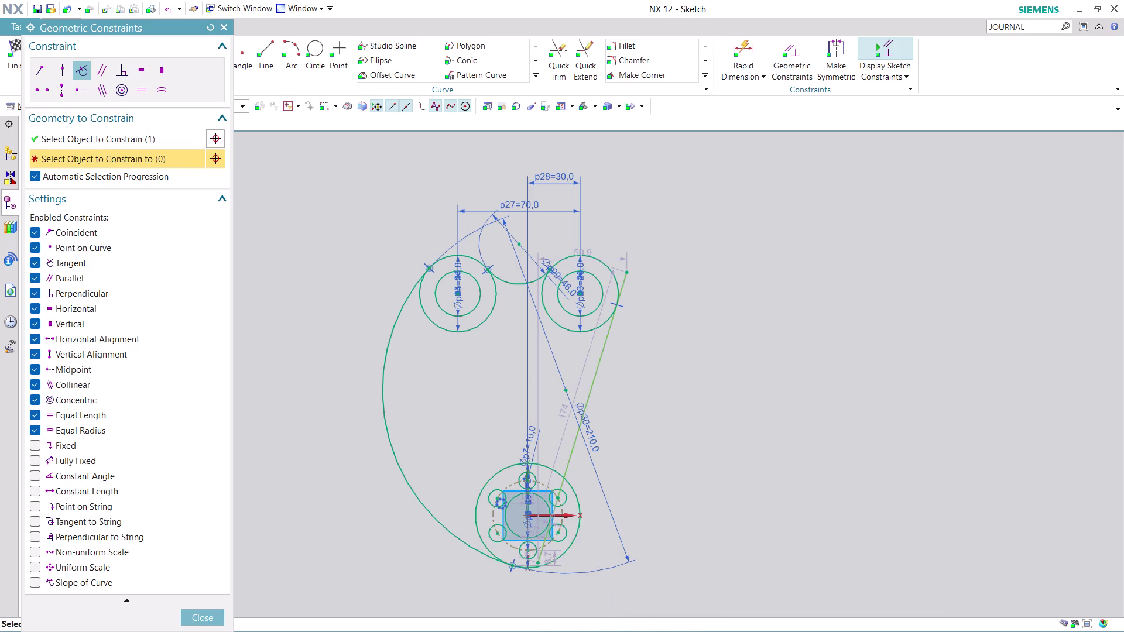
click(578, 509)
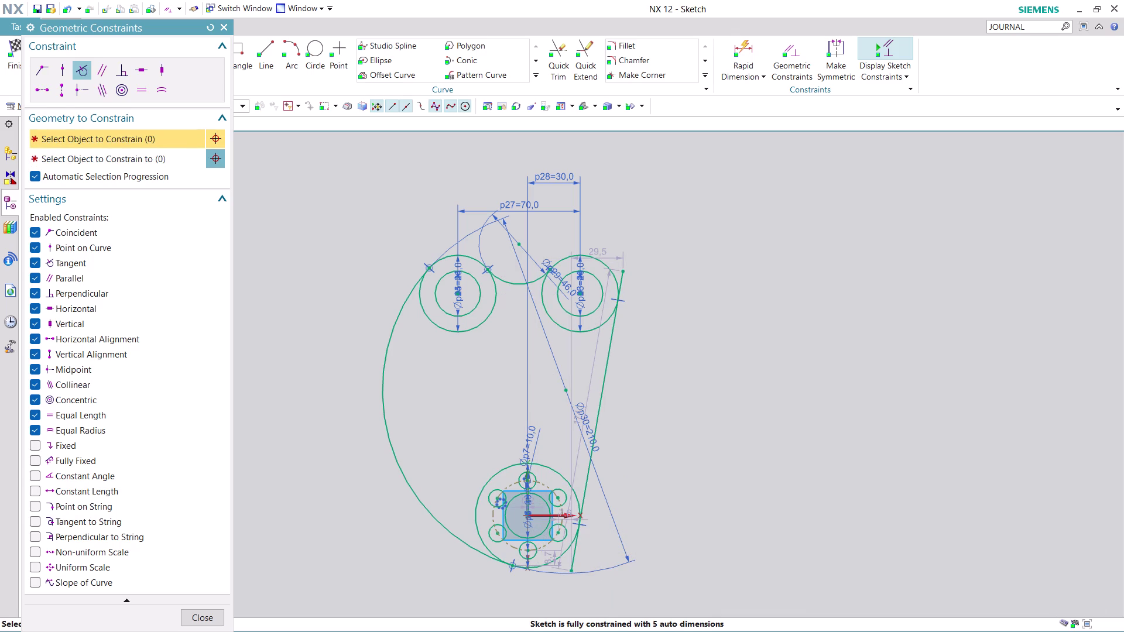
click(212, 617)
scroll(down, 3)
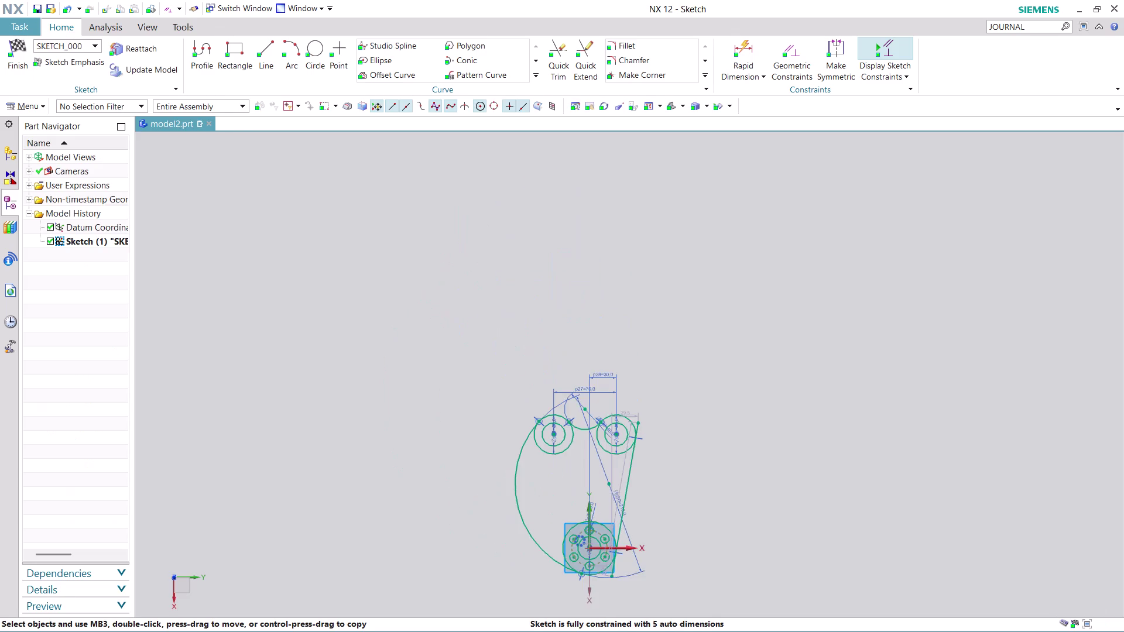
scroll(up, 3)
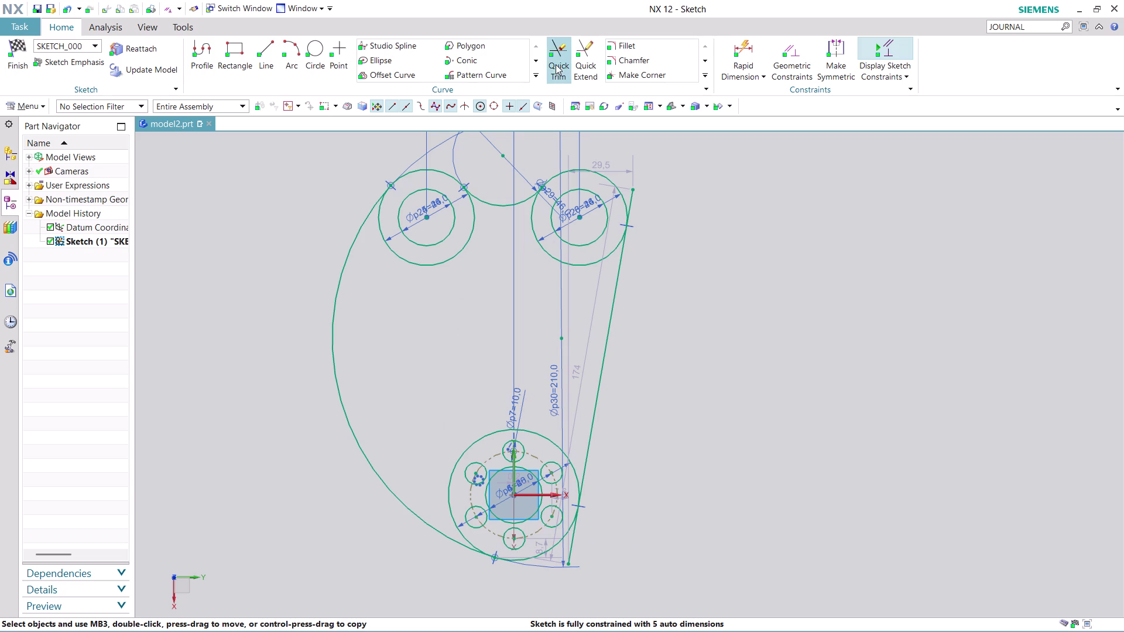
Trim the right line's overhanging top and bottom ends, then finish the sketch.
click(559, 42)
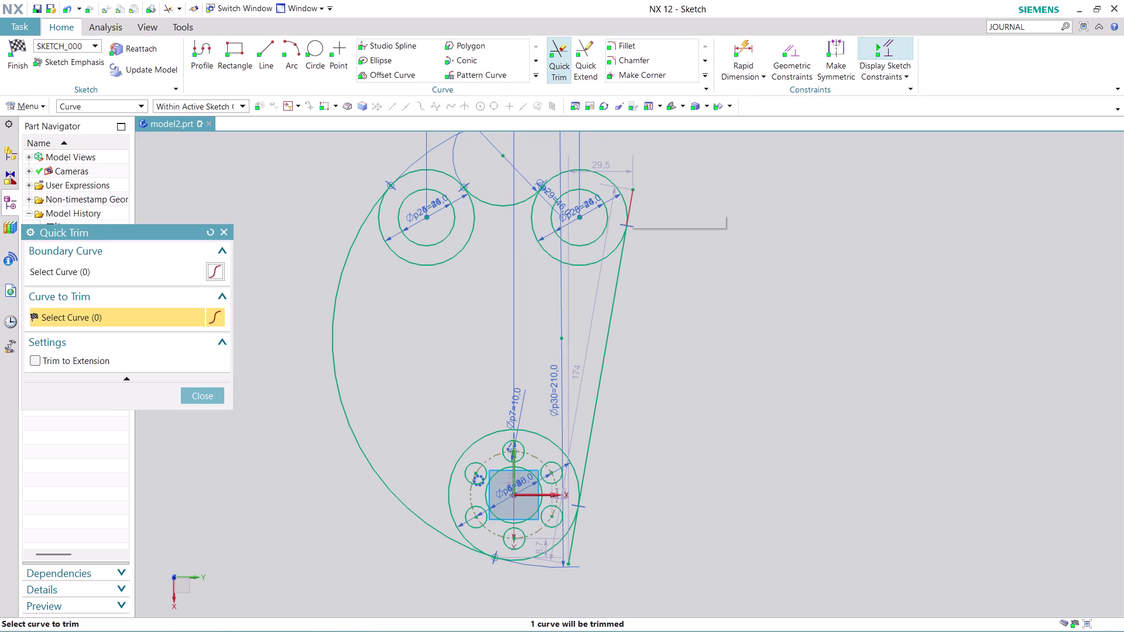
click(631, 201)
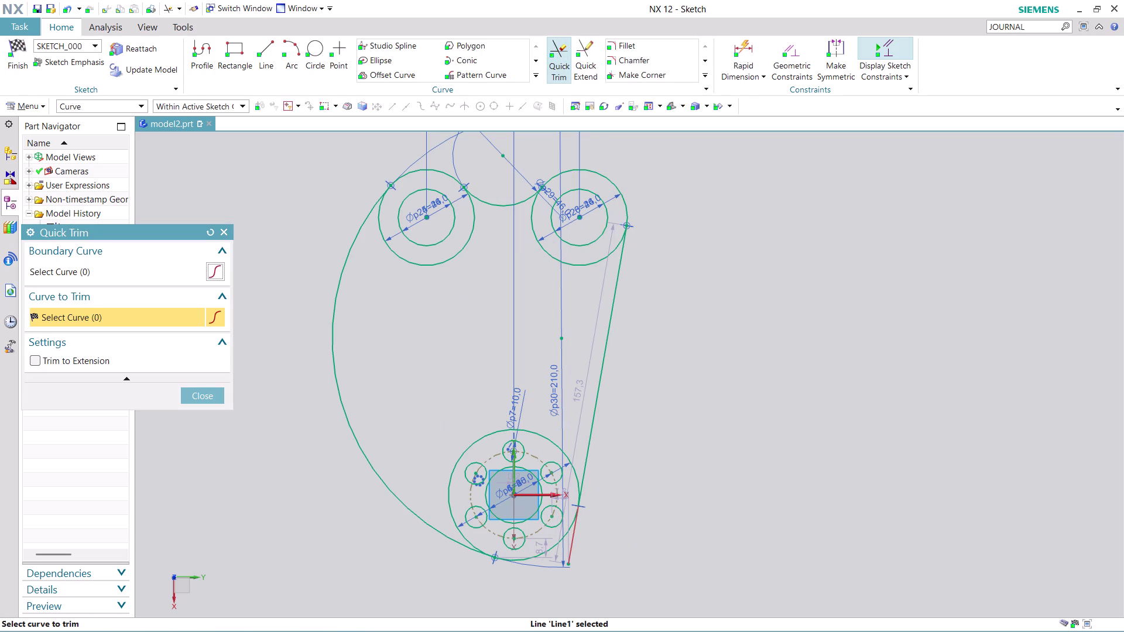
click(567, 554)
scroll(down, 3)
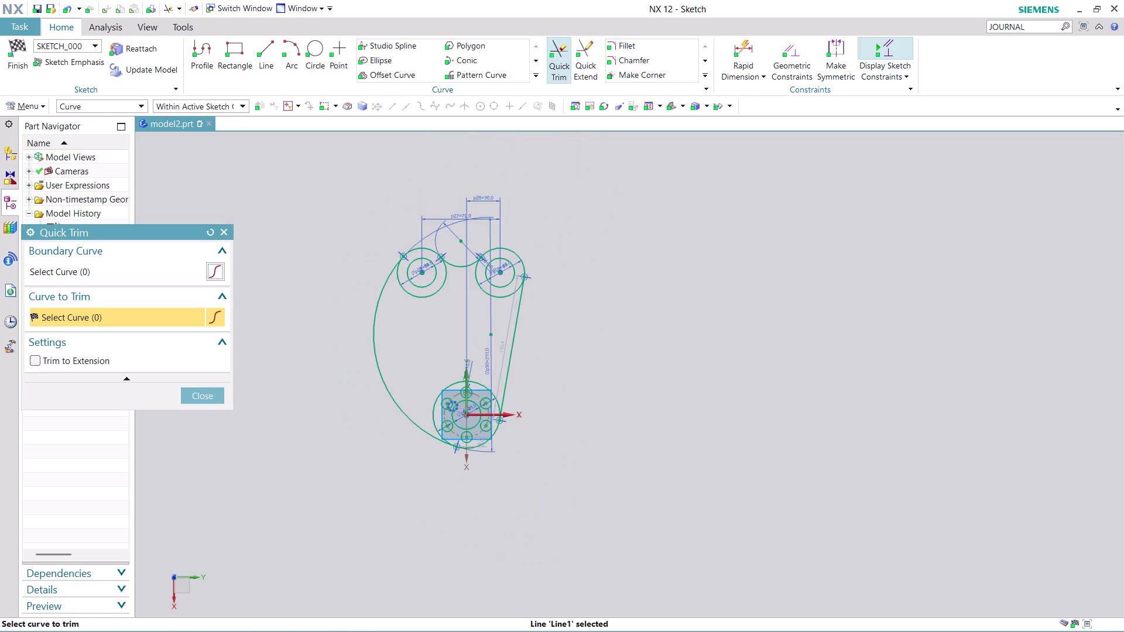
scroll(up, 3)
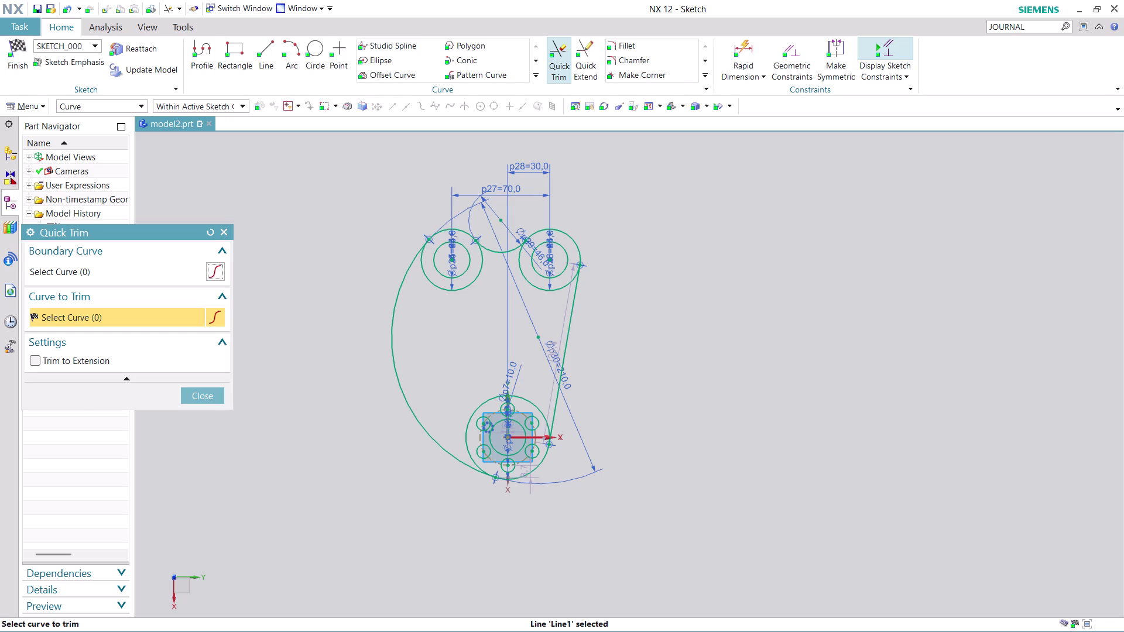
click(211, 397)
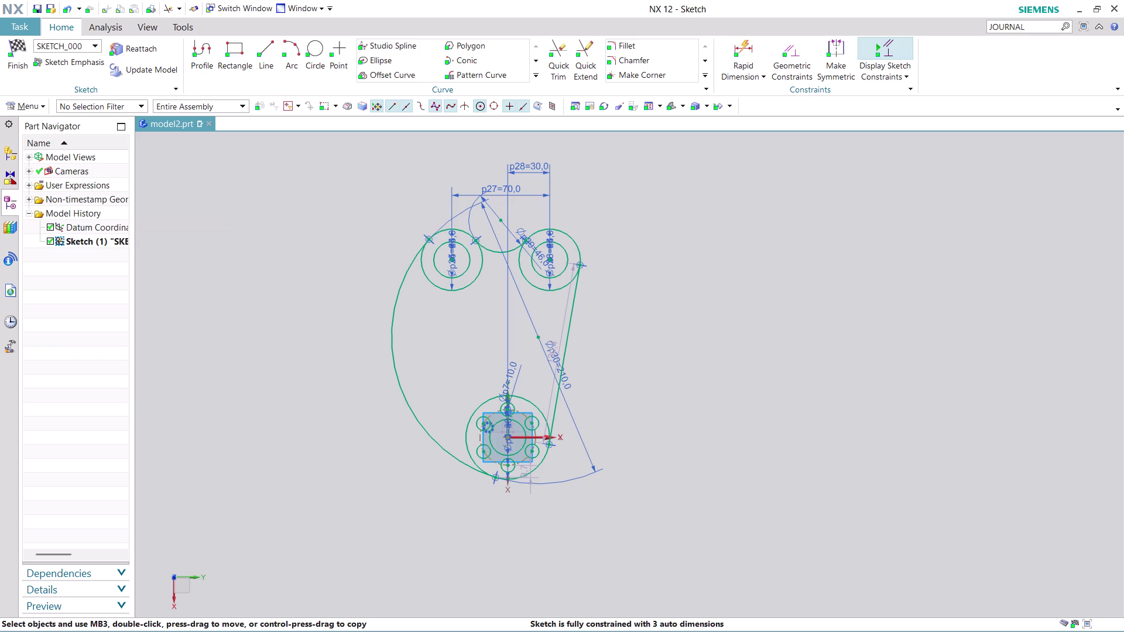
click(15, 58)
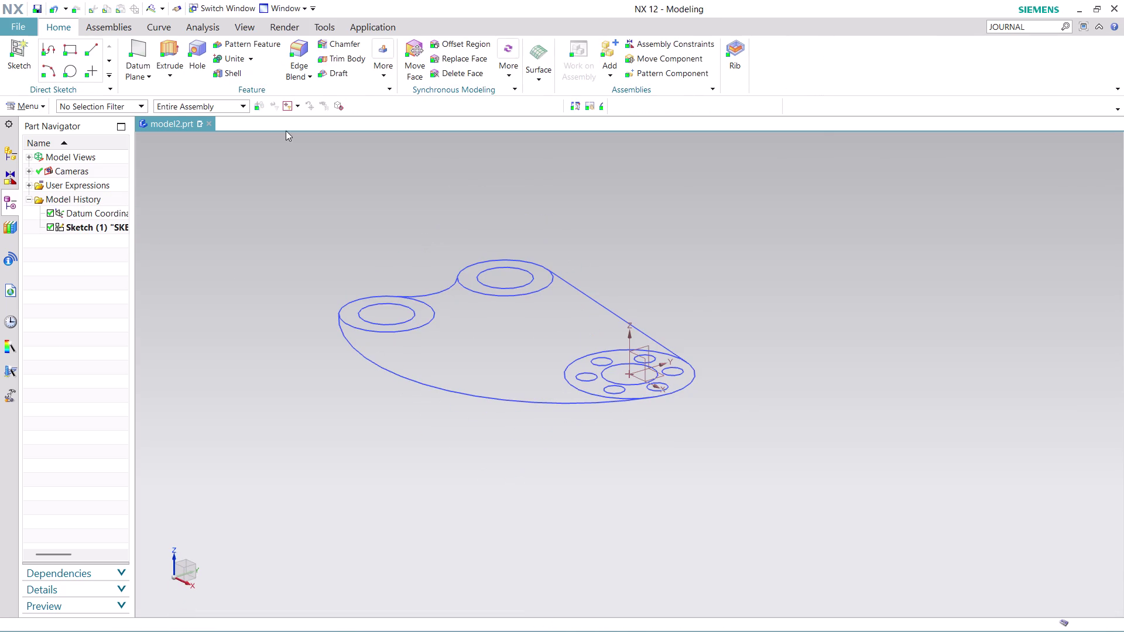
Select the plate outline and all hole circles for an extrusion.
click(165, 49)
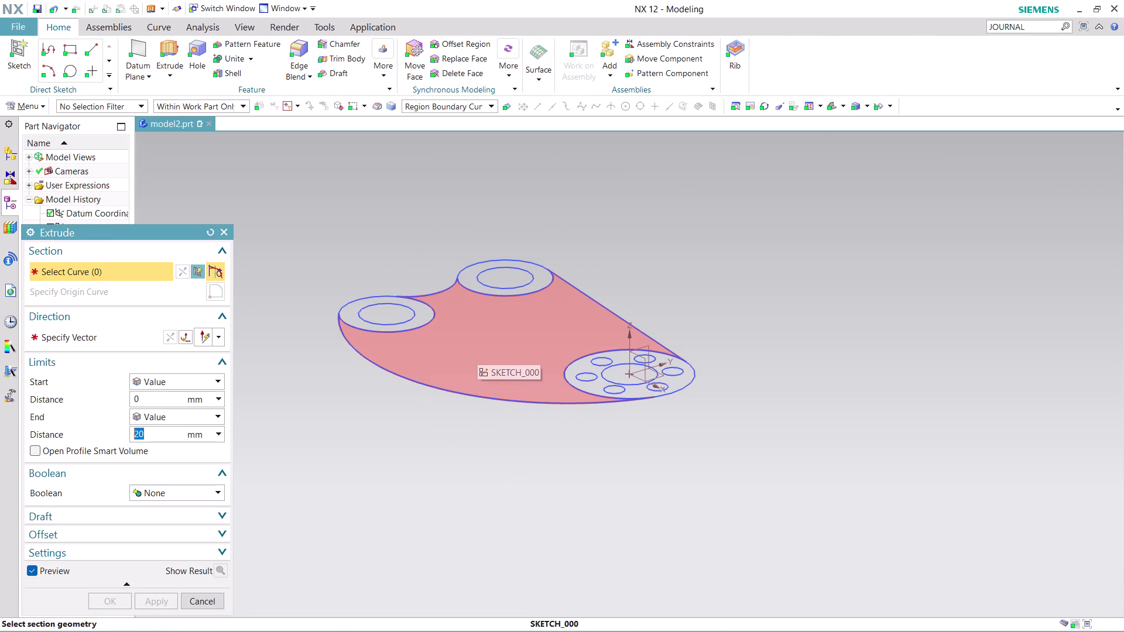
click(478, 350)
middle_drag(667, 235, 681, 251)
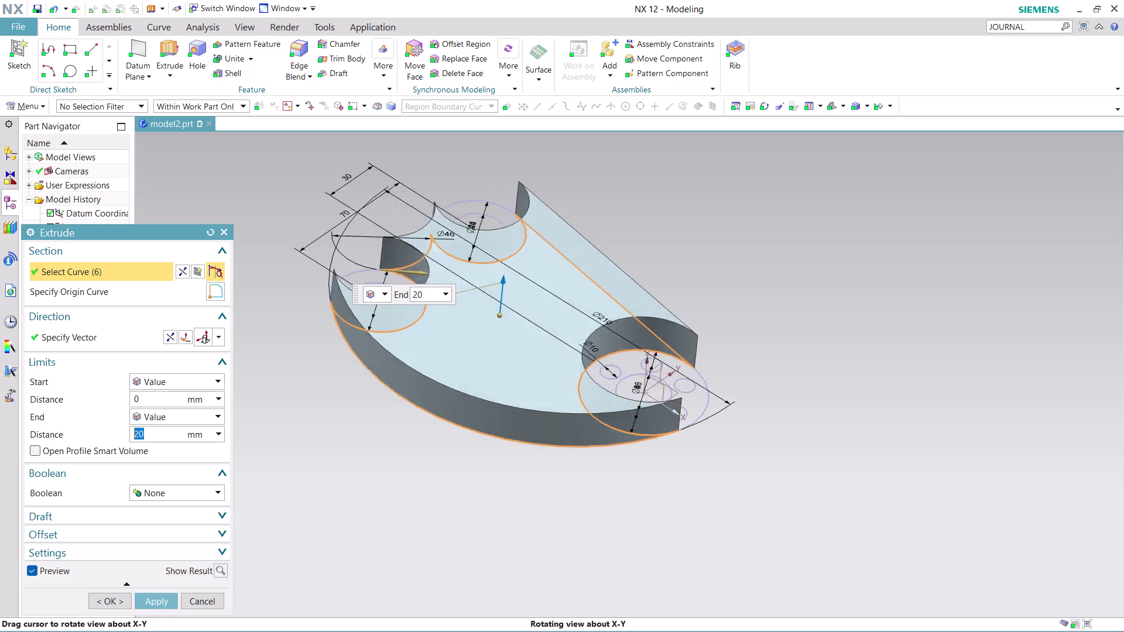
middle_drag(681, 251, 679, 289)
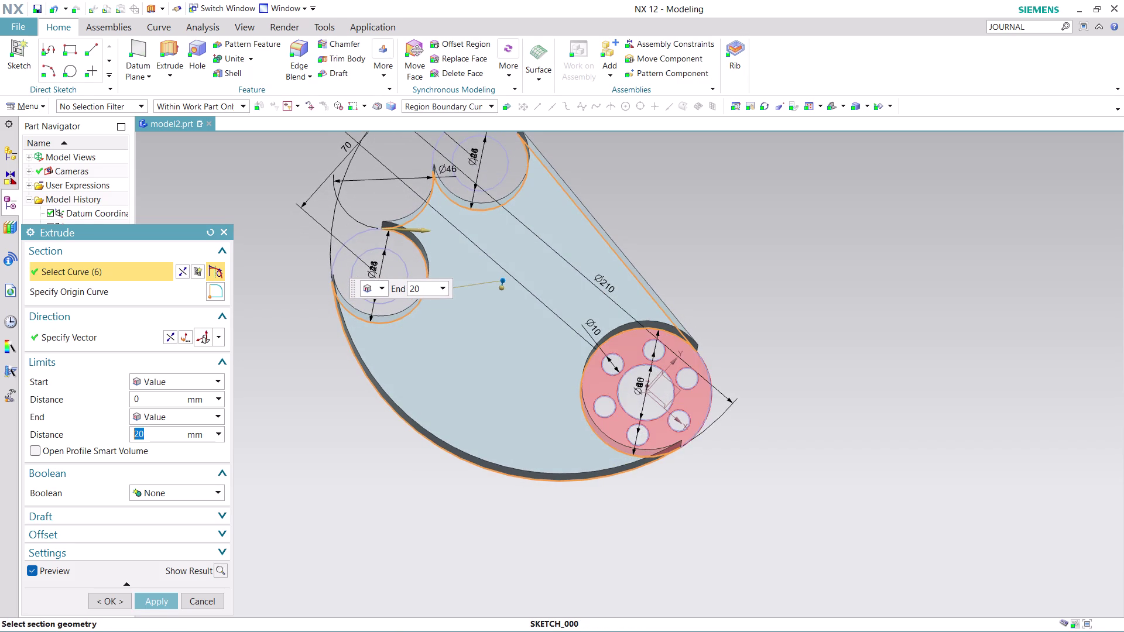
click(693, 403)
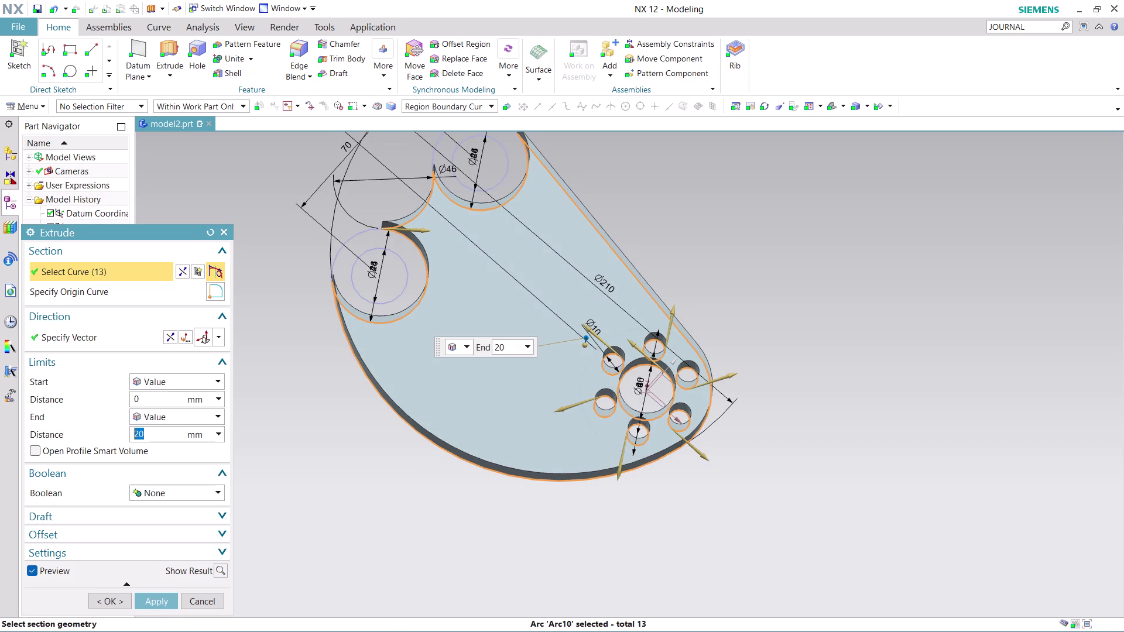
click(414, 252)
middle_drag(629, 197, 646, 226)
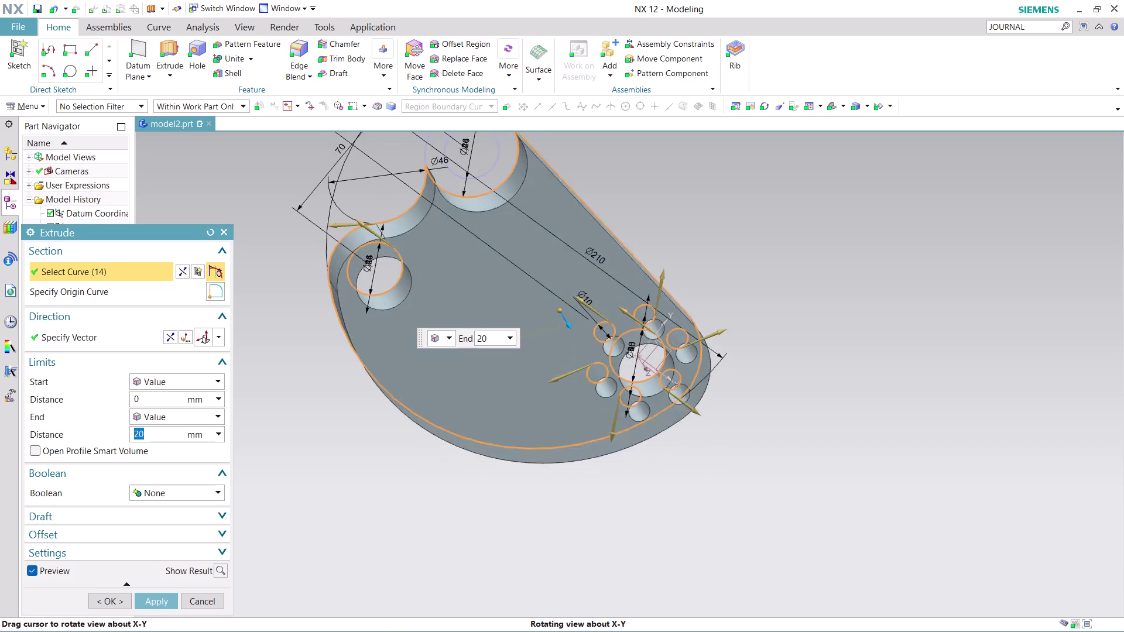
middle_drag(646, 227, 647, 234)
click(493, 182)
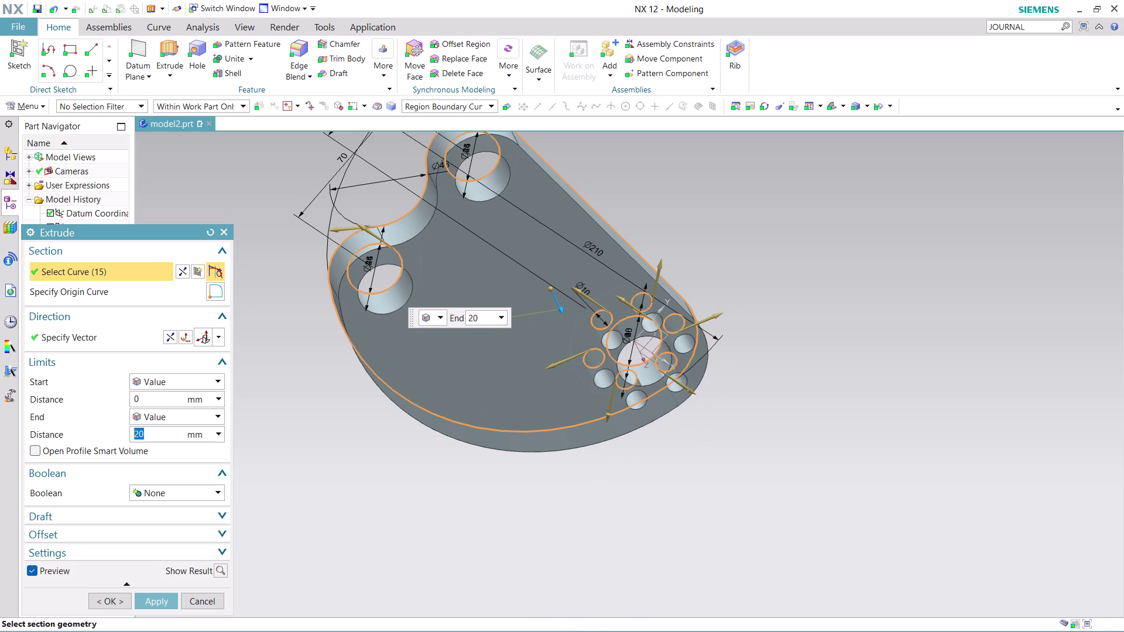
Extrude the selected sketch 20 mm to create the plate solid.
middle_drag(629, 198, 449, 175)
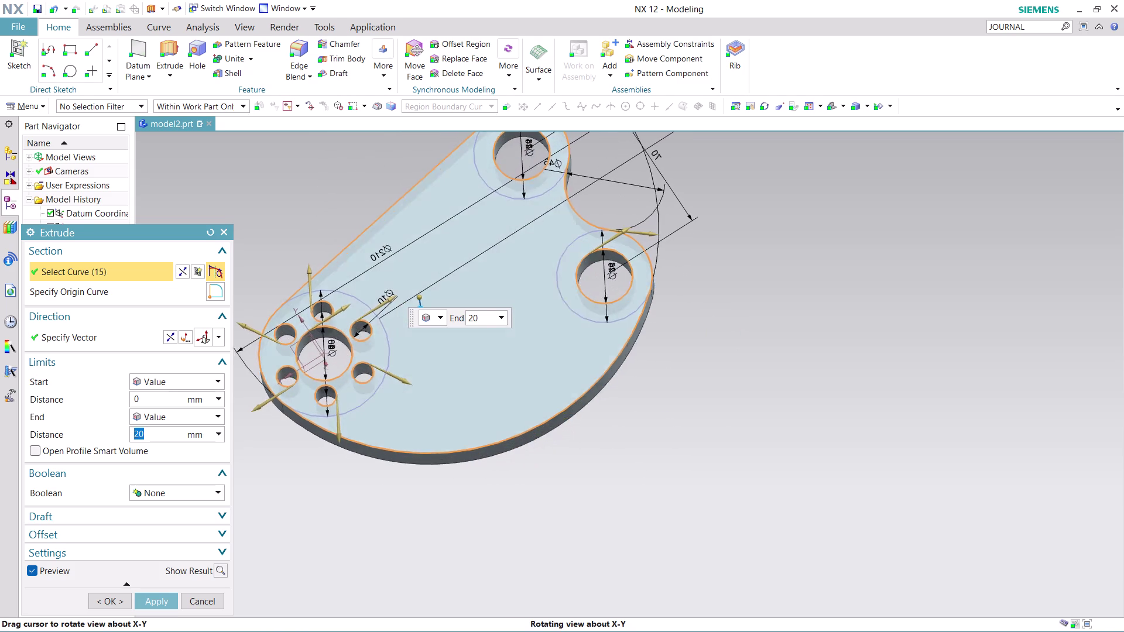
middle_drag(449, 175, 605, 155)
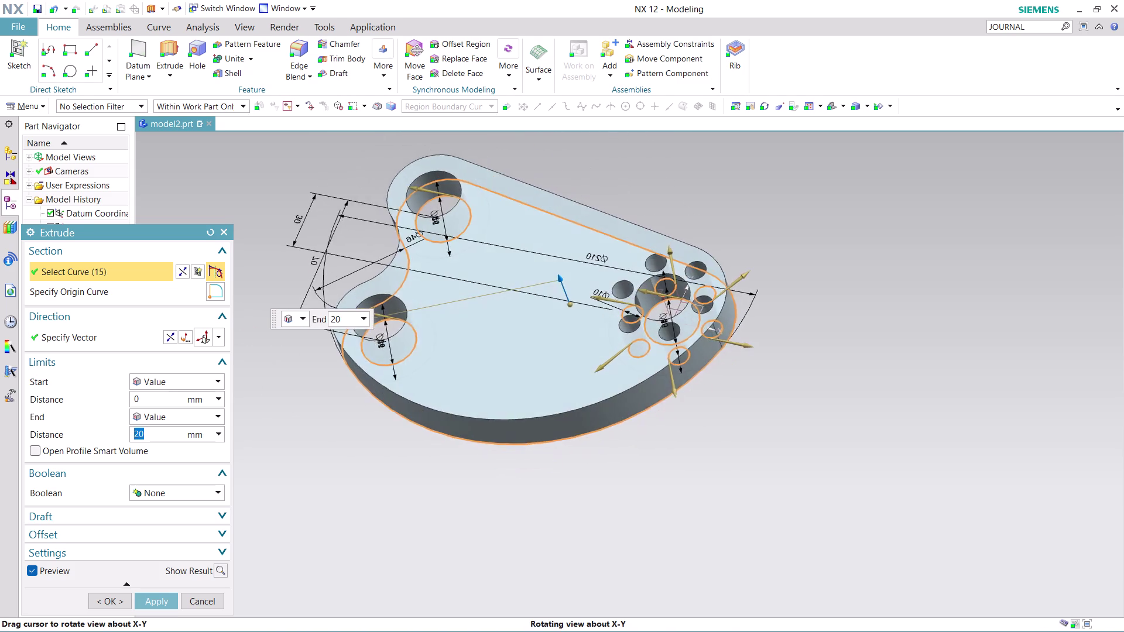
middle_drag(604, 155, 613, 181)
scroll(down, 3)
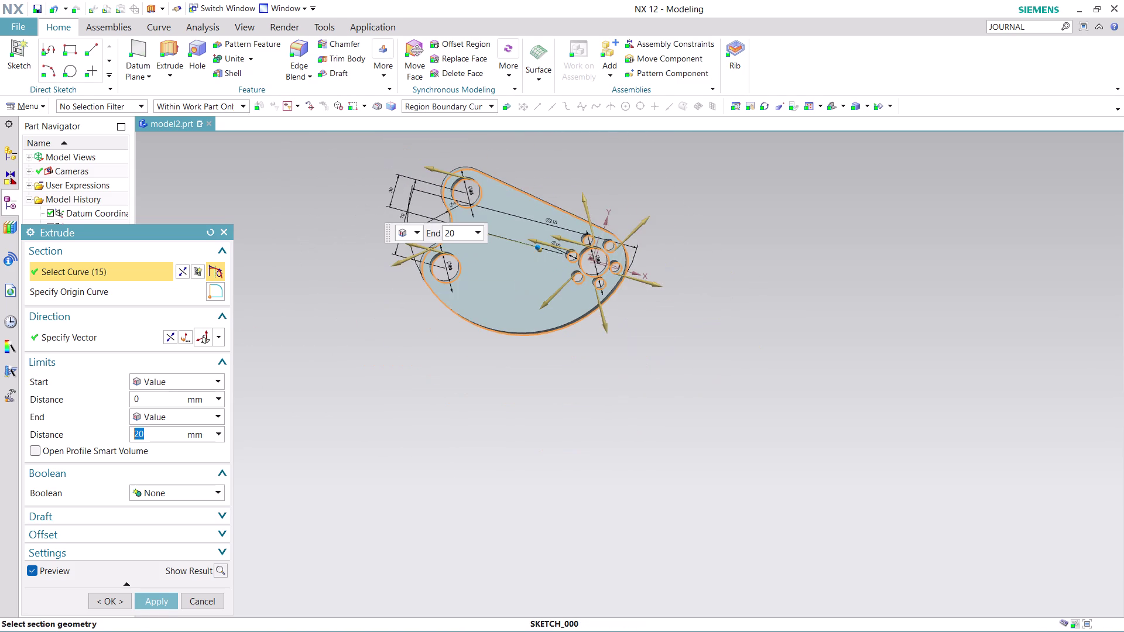
scroll(up, 3)
click(166, 604)
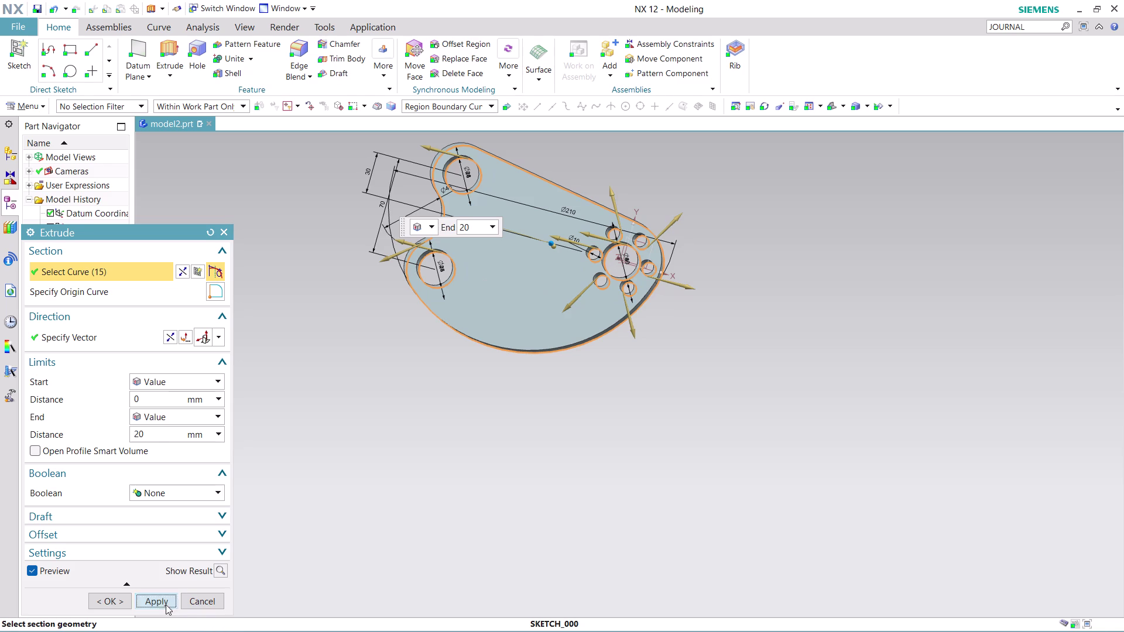
click(204, 597)
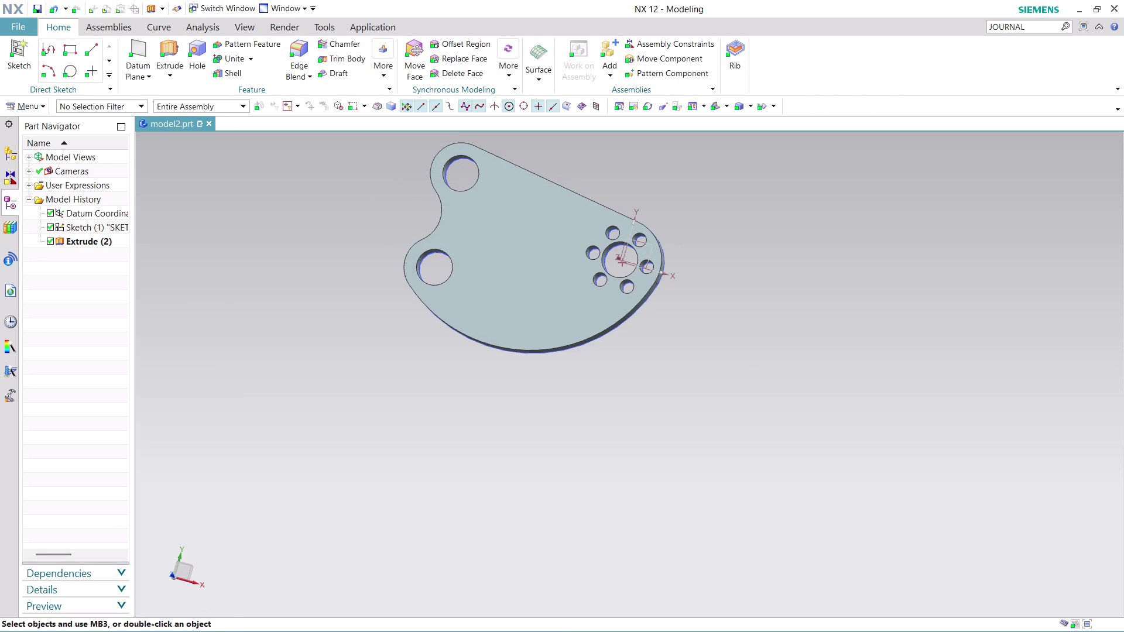
middle_drag(690, 201, 536, 239)
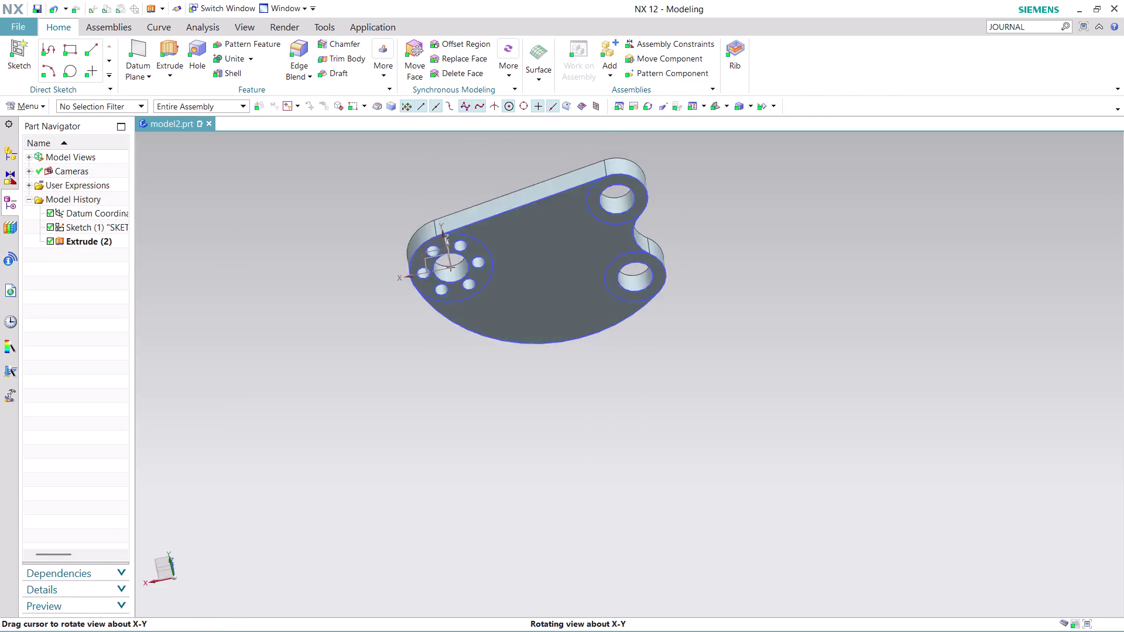
middle_drag(536, 239, 568, 360)
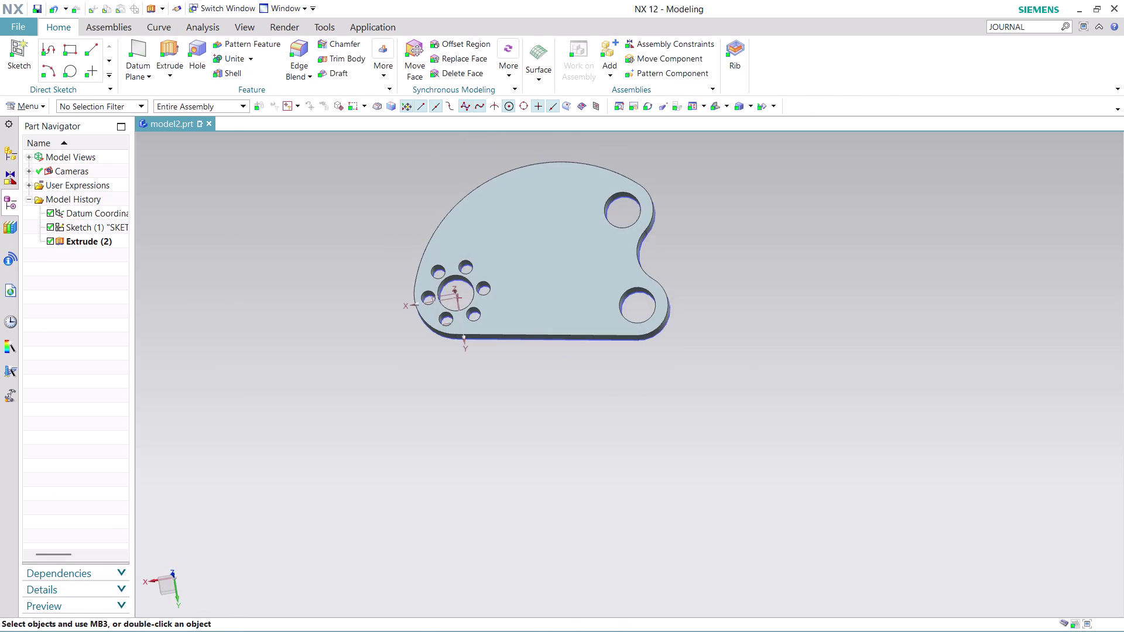
scroll(up, 3)
scroll(up, 3)
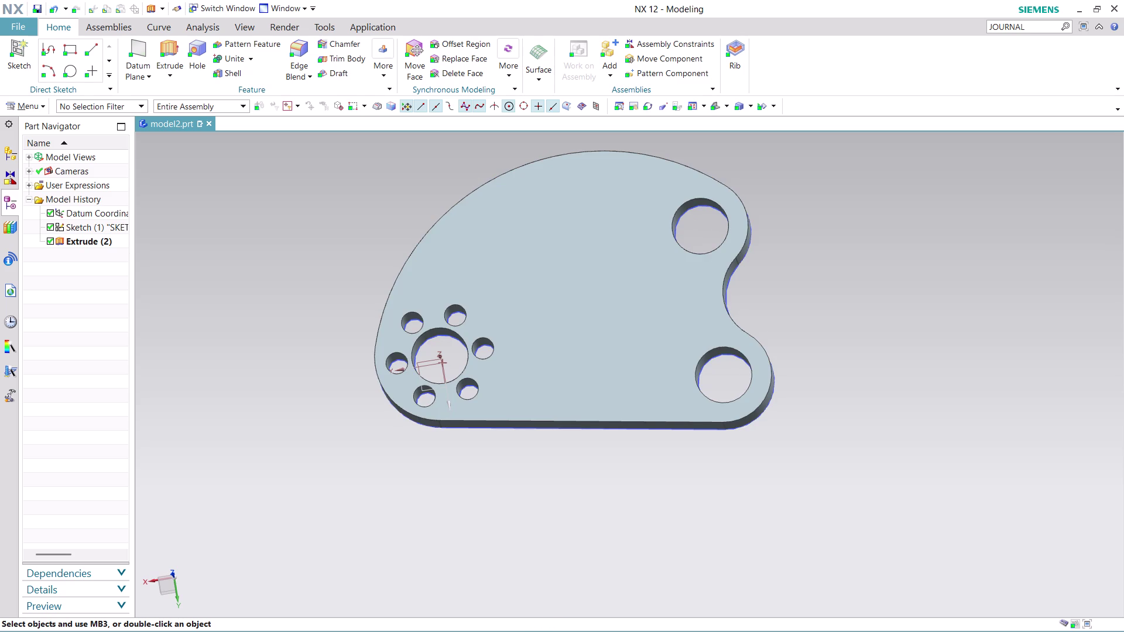
key(ctrl+s)
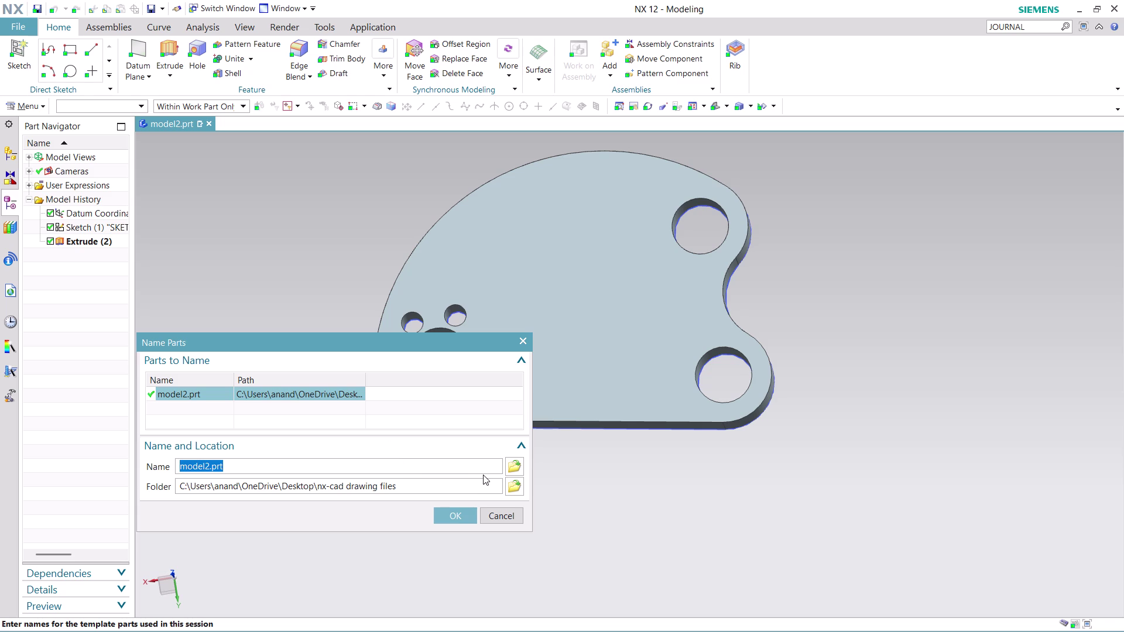
Save the part as model2.prt.
click(458, 520)
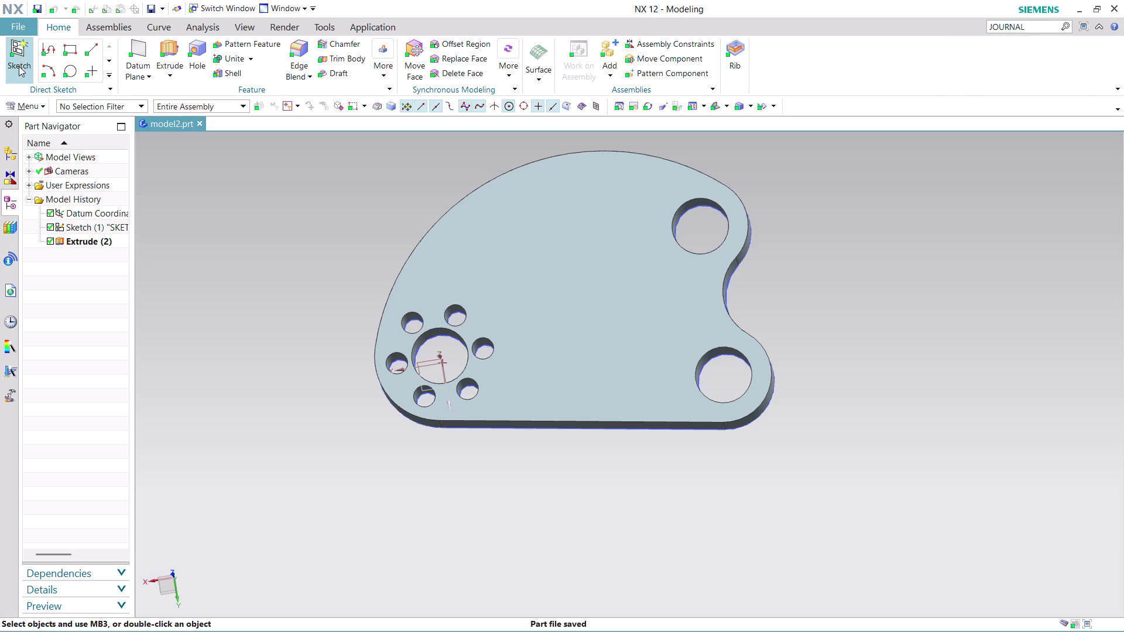
click(16, 21)
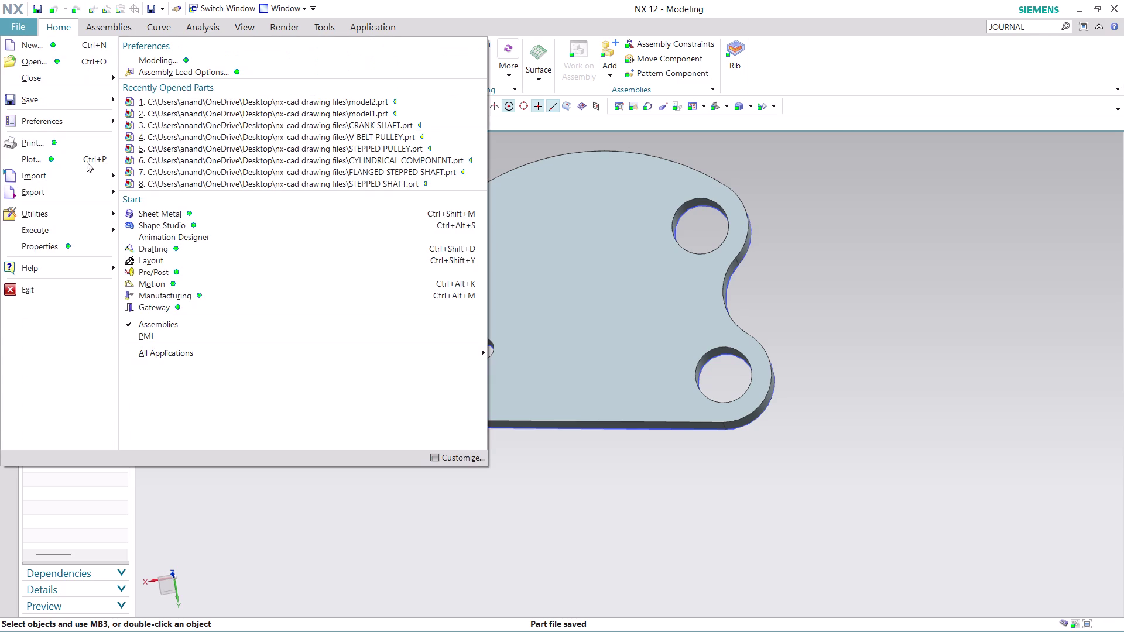
Start a Drafting sheet from the A4 - Size template, leaving the title block empty.
click(216, 248)
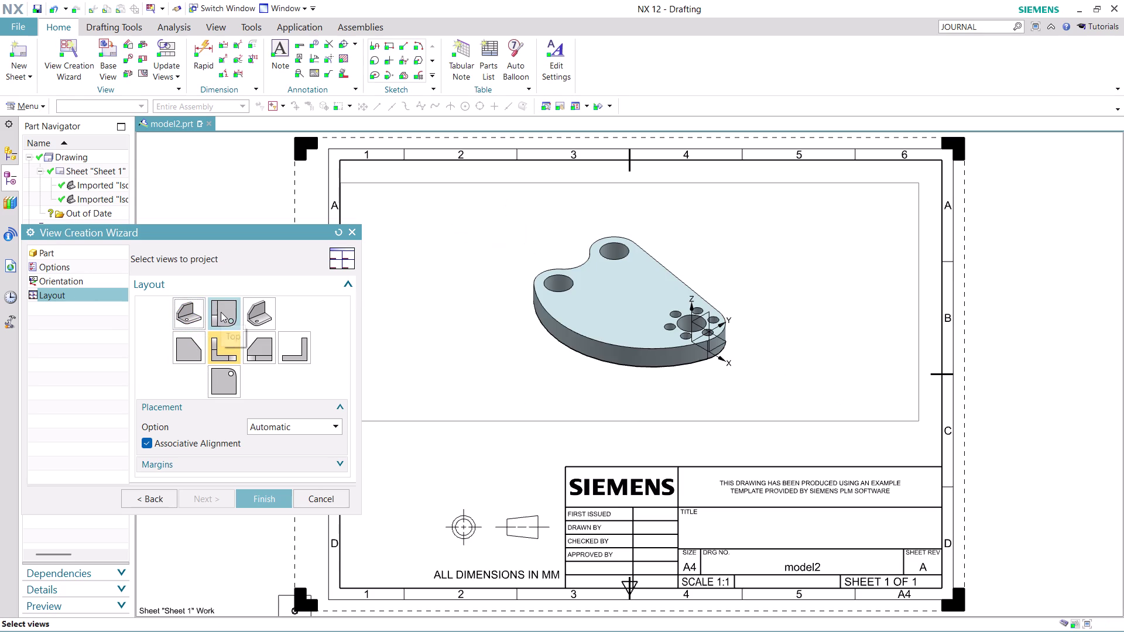
Choose model2.prt with Isometric orientation and begin adjusting projected views.
click(221, 312)
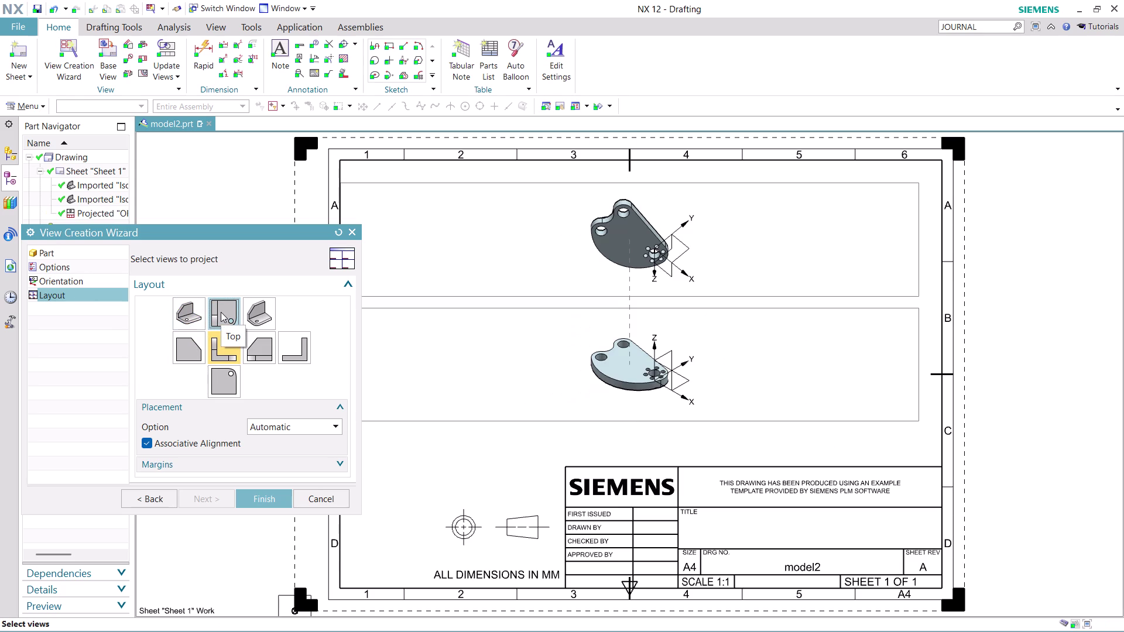
click(217, 350)
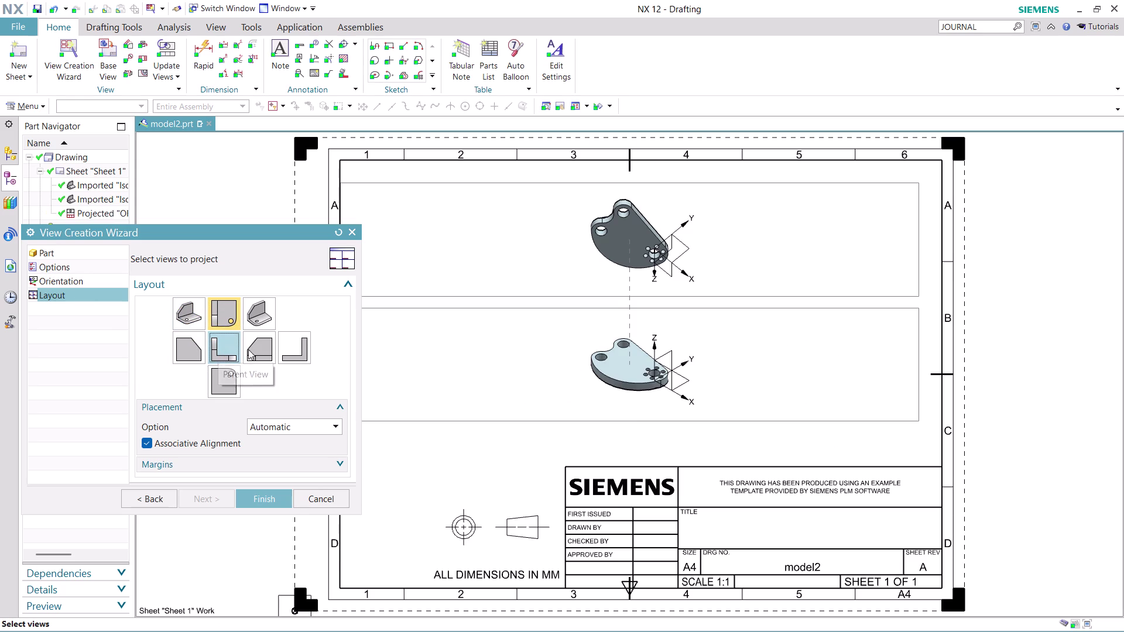
Toggle the projected views off until only the isometric parent view remains.
click(262, 338)
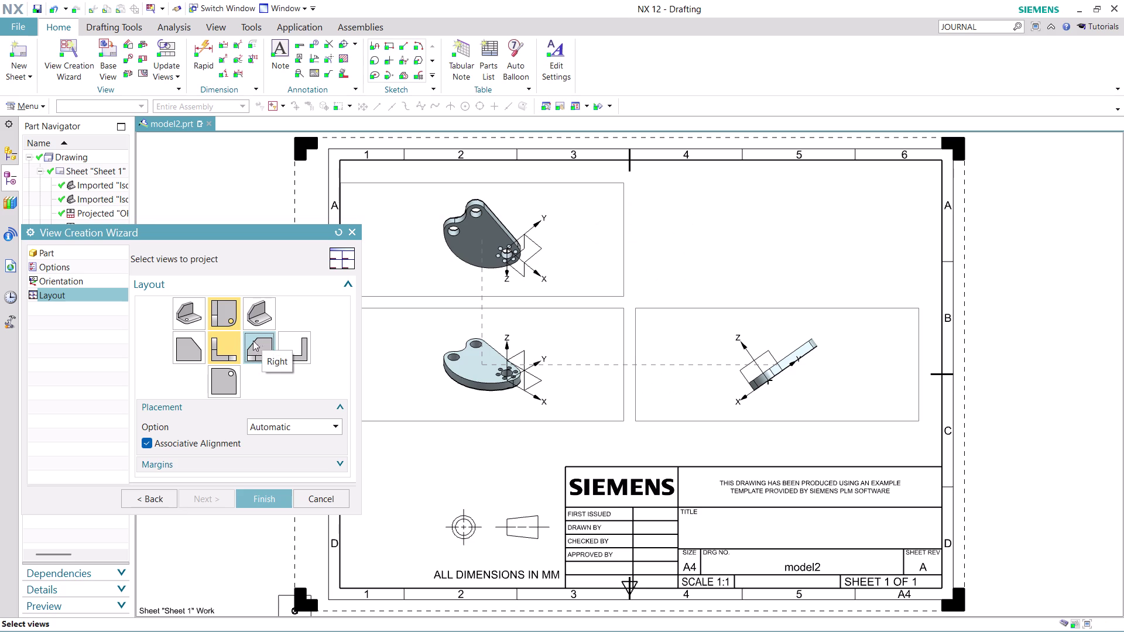
click(227, 306)
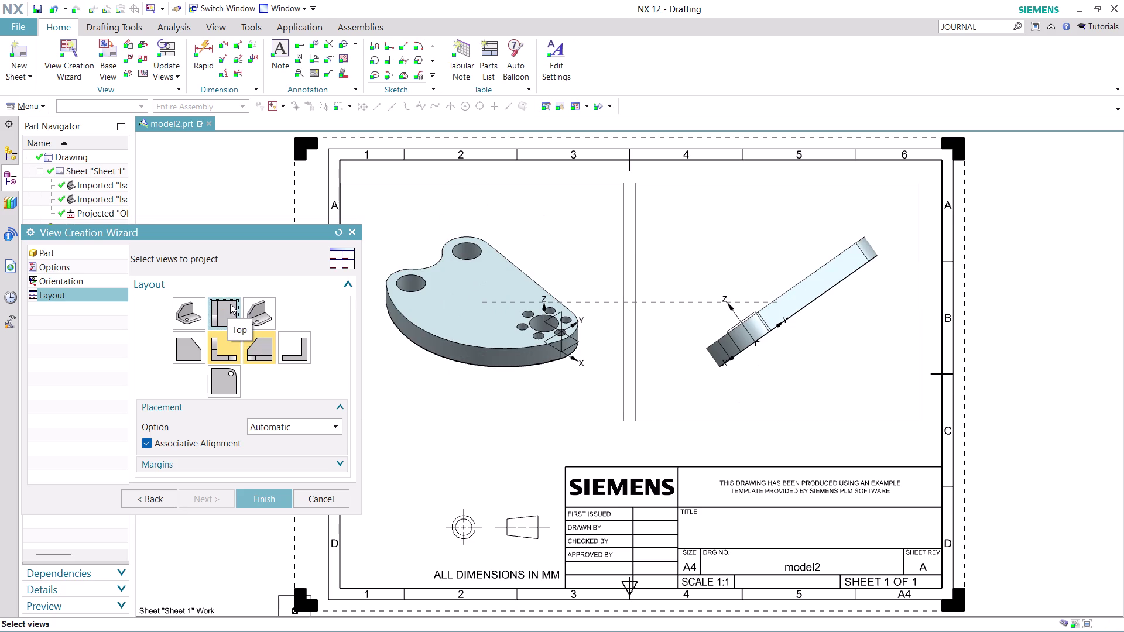
click(264, 346)
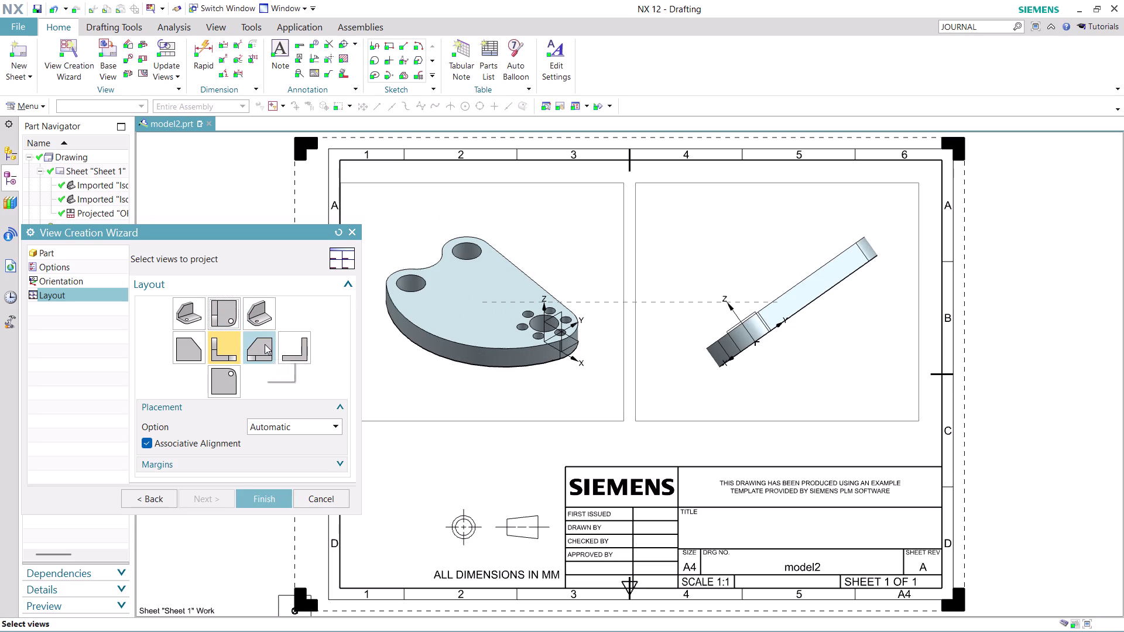
click(300, 345)
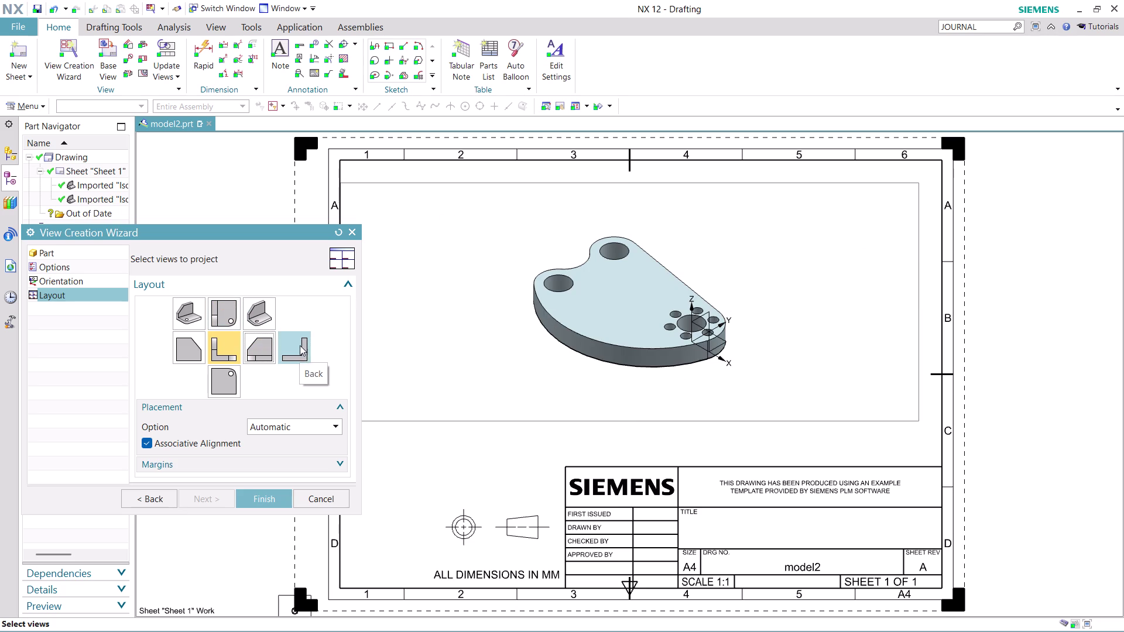
click(212, 381)
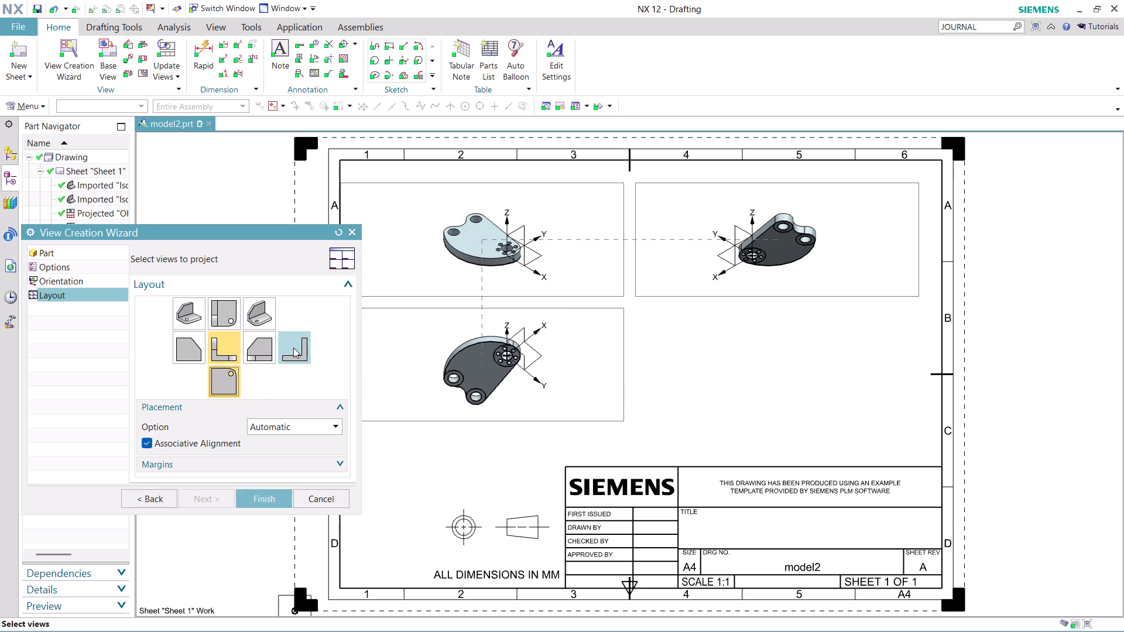
click(294, 348)
click(215, 372)
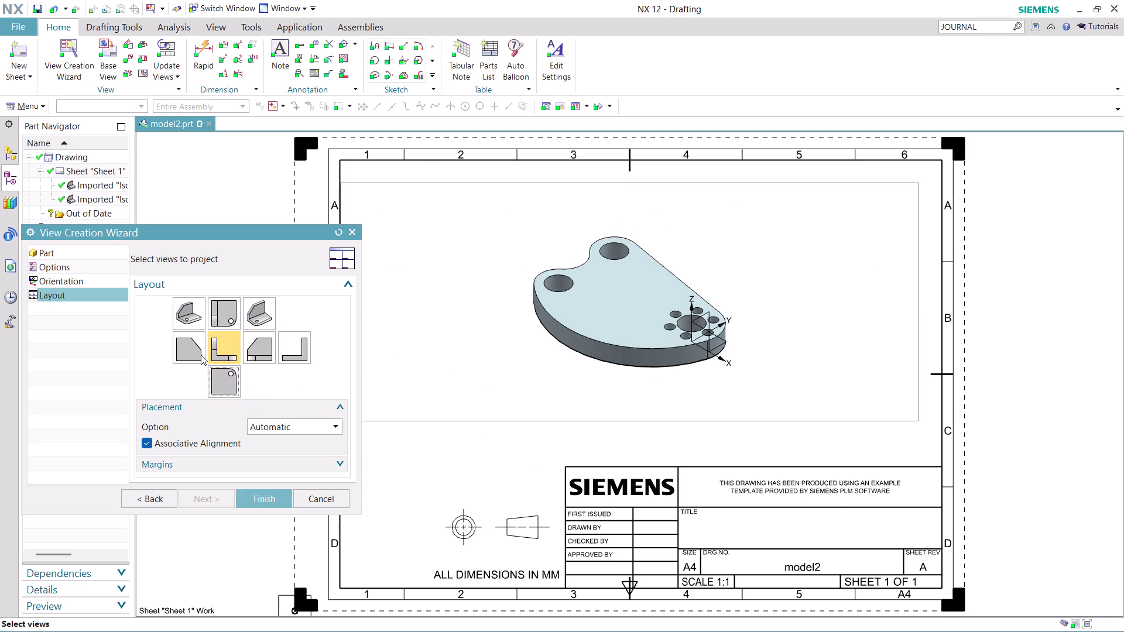
click(197, 346)
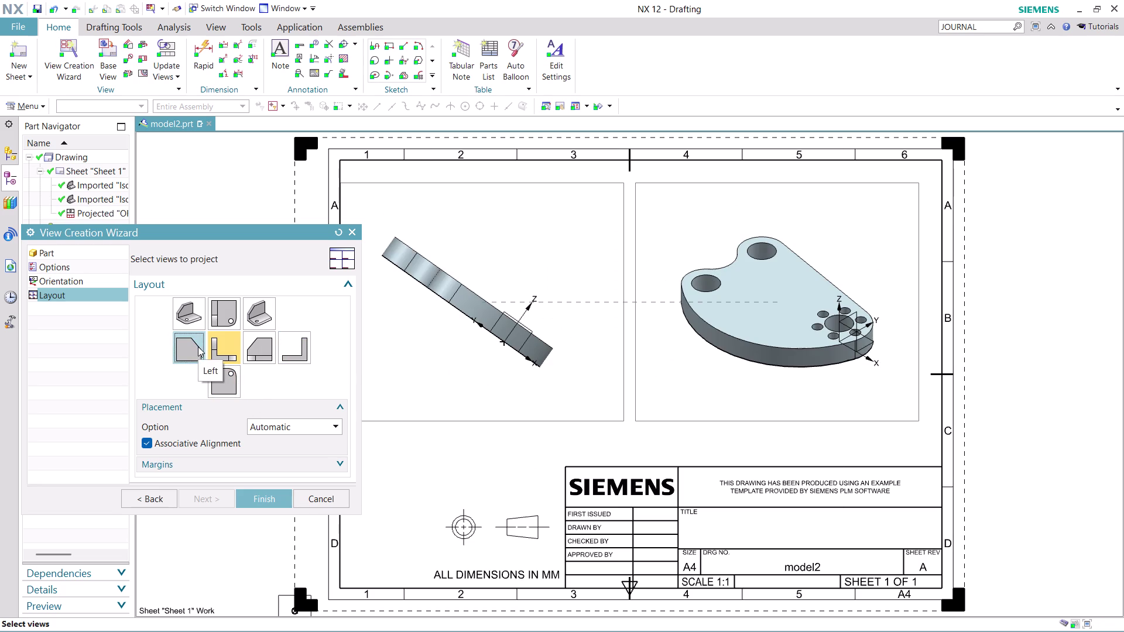
click(223, 343)
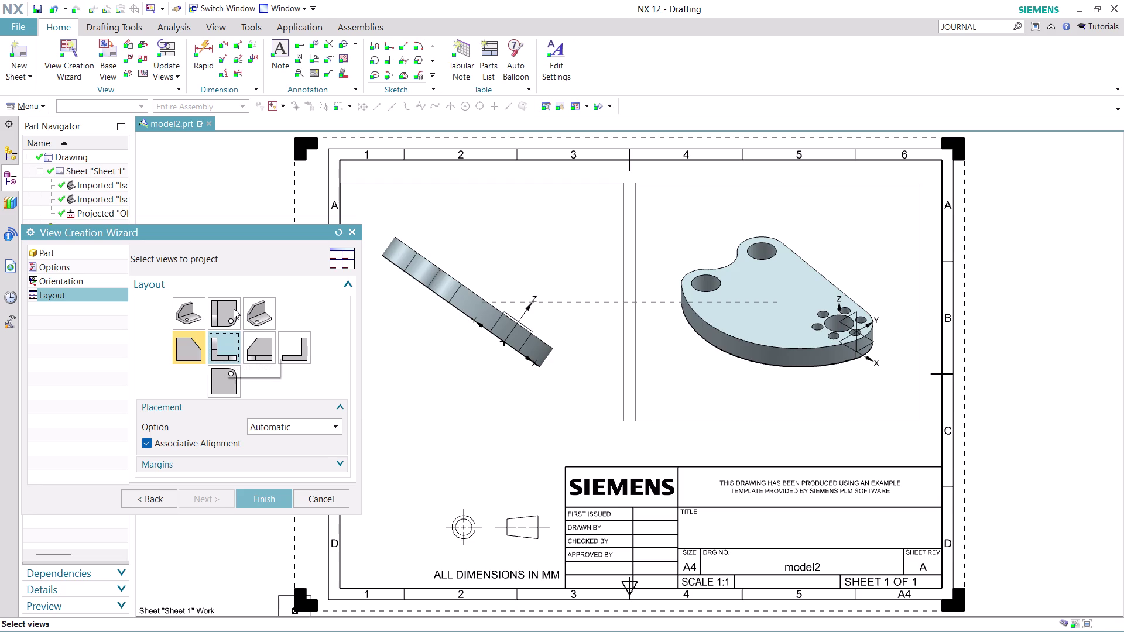
click(233, 308)
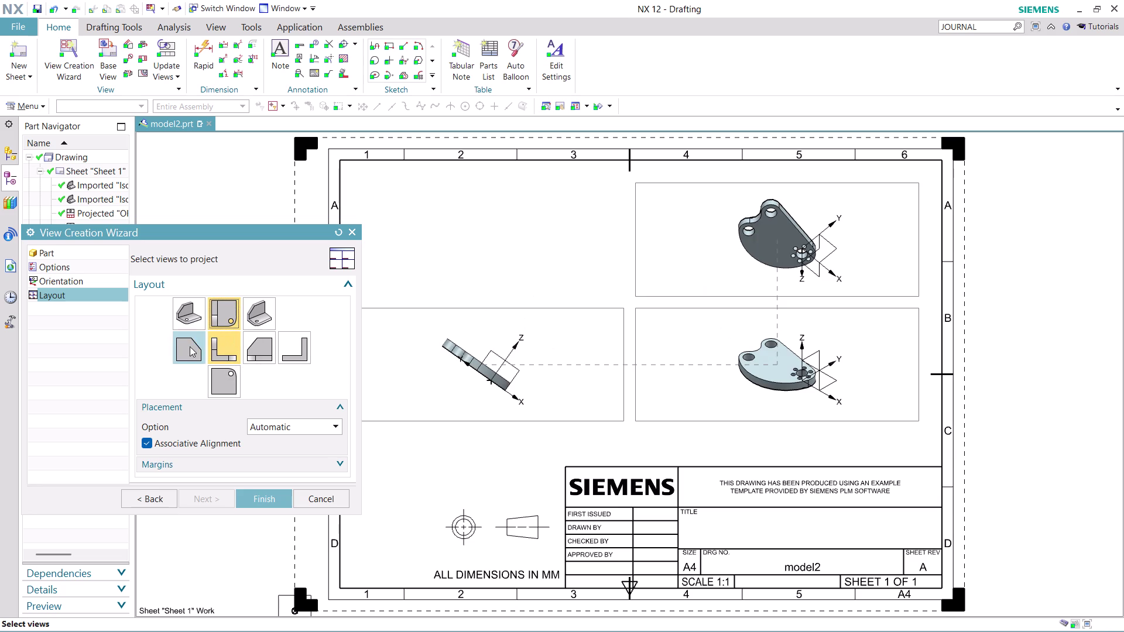
click(190, 346)
click(193, 312)
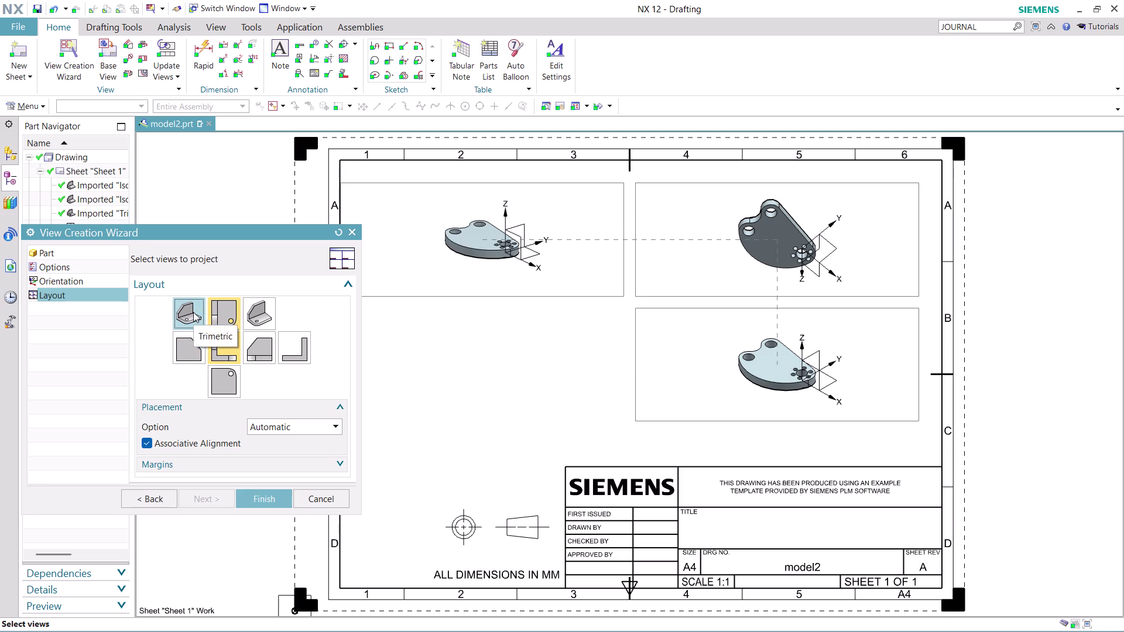
click(231, 312)
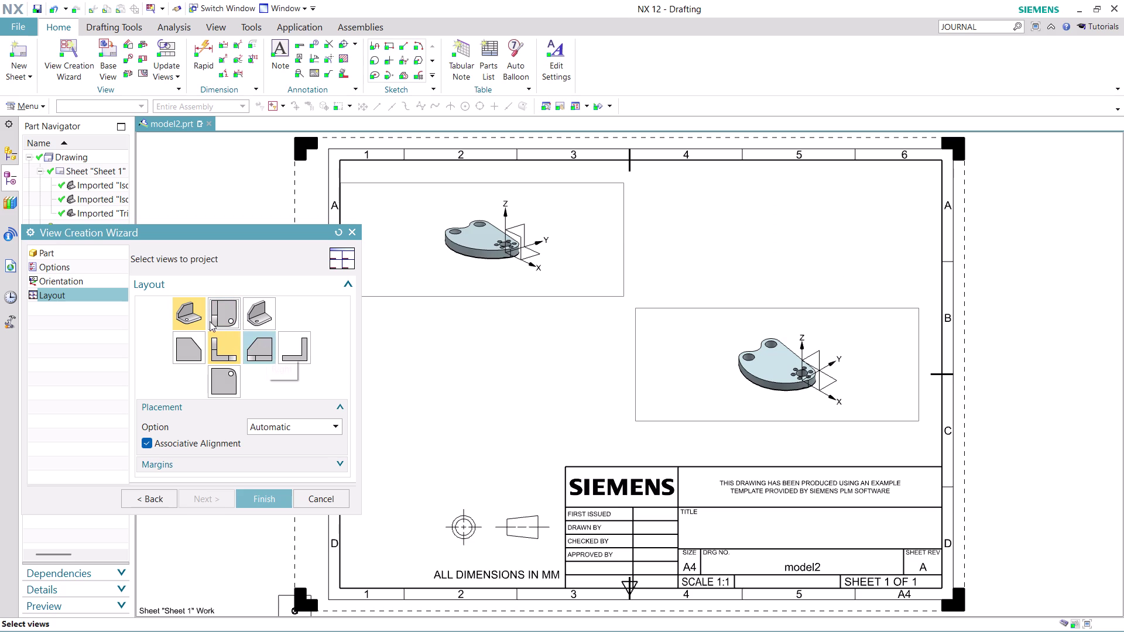
click(191, 312)
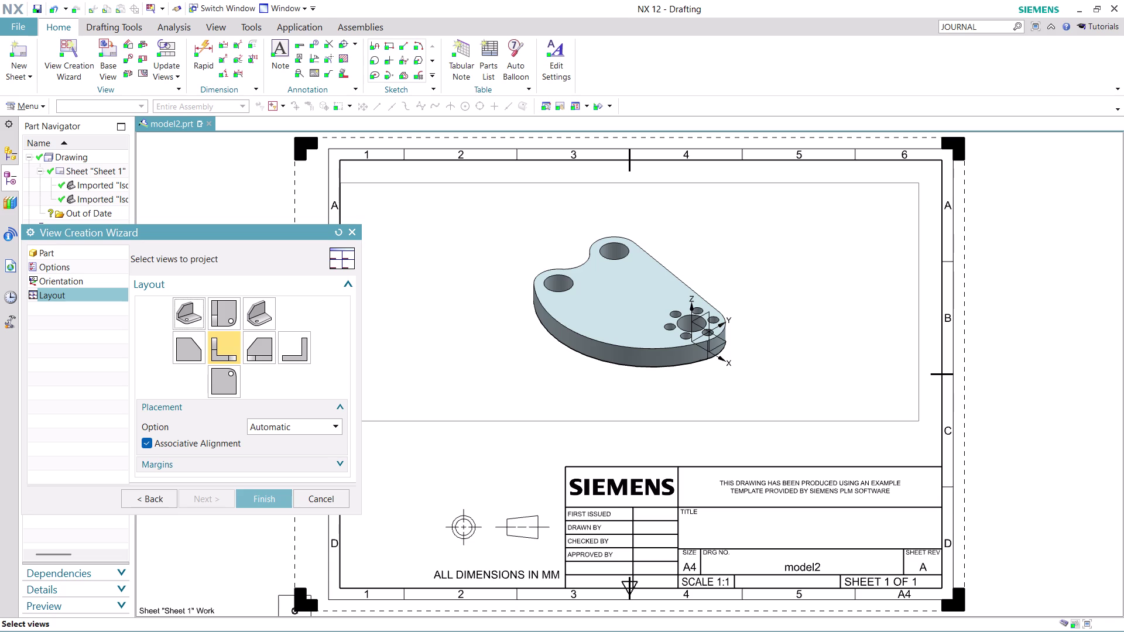
click(335, 427)
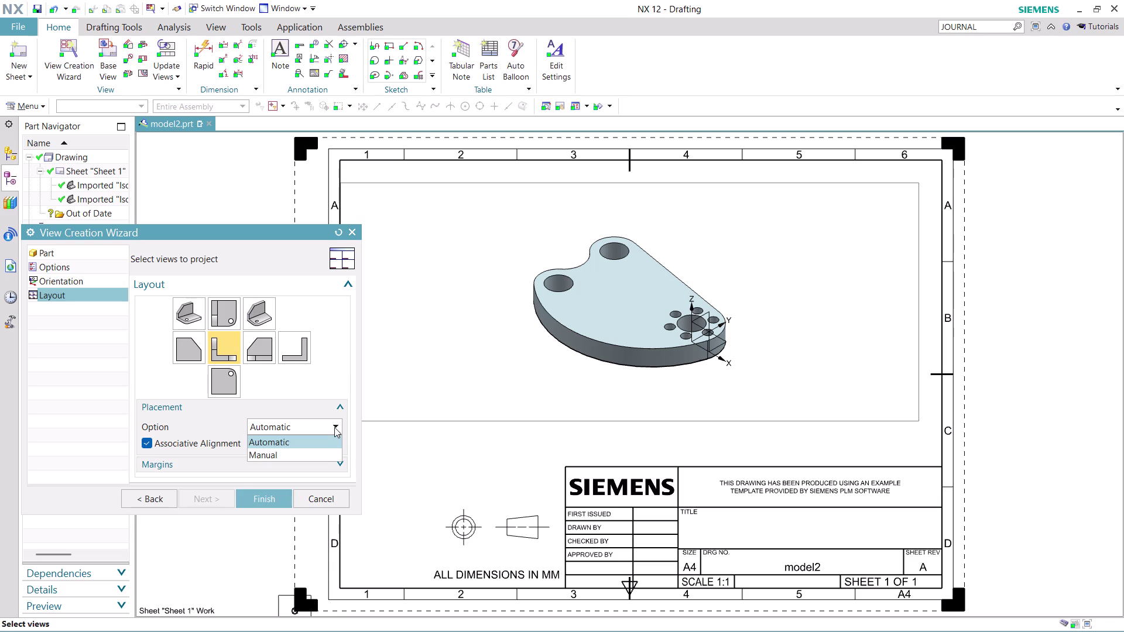
Place the isometric plate view manually on the A4 sheet at 1:1 scale.
click(322, 453)
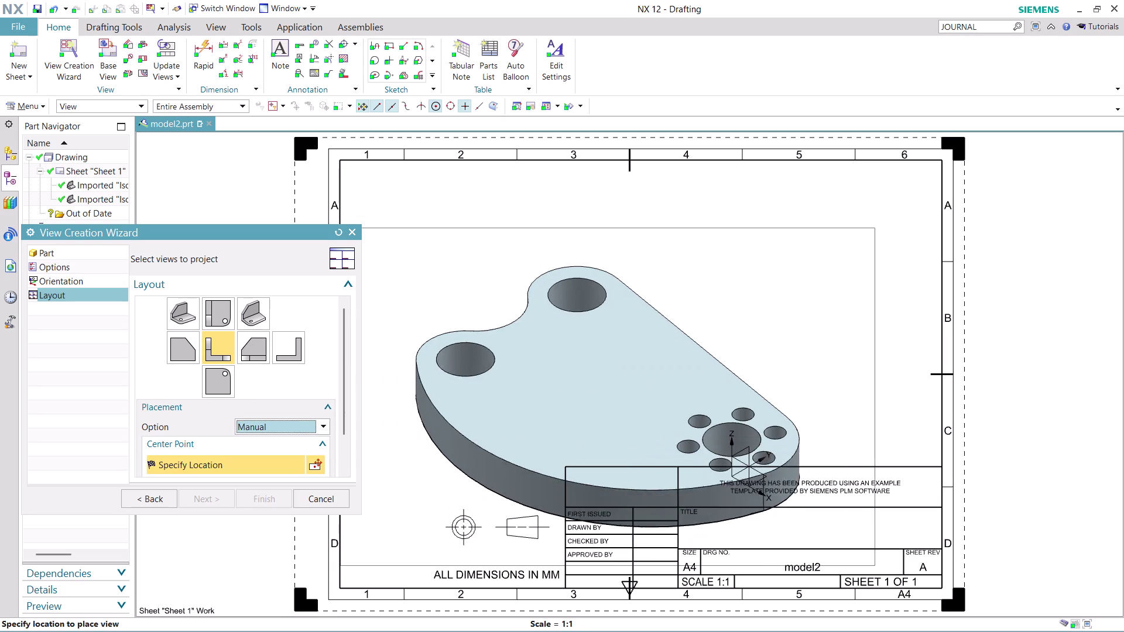
scroll(up, 3)
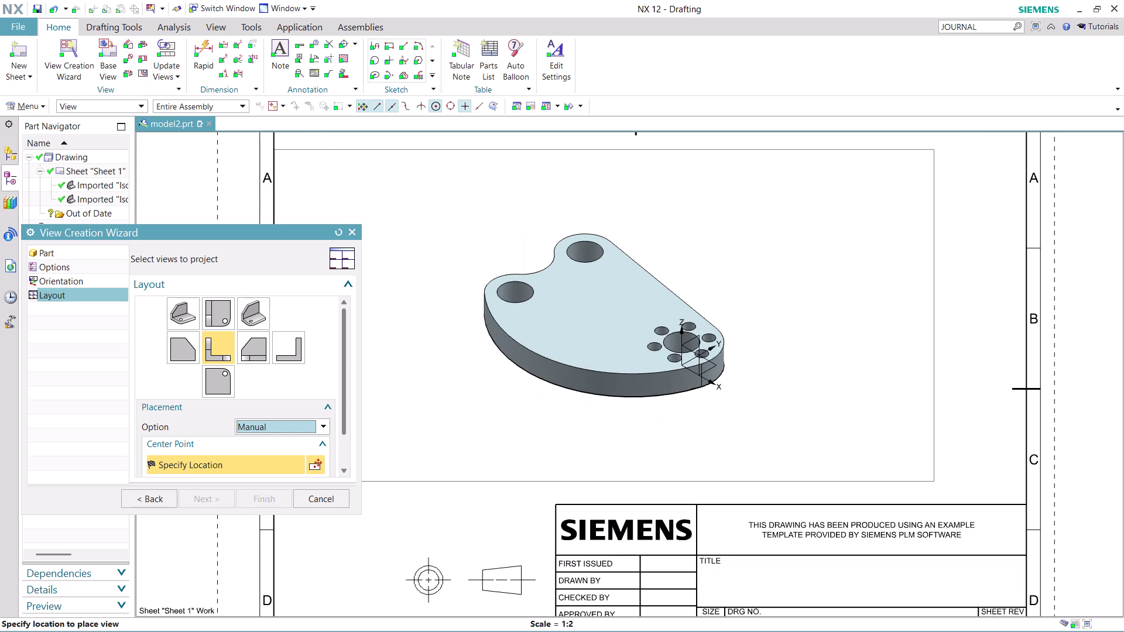
scroll(down, 3)
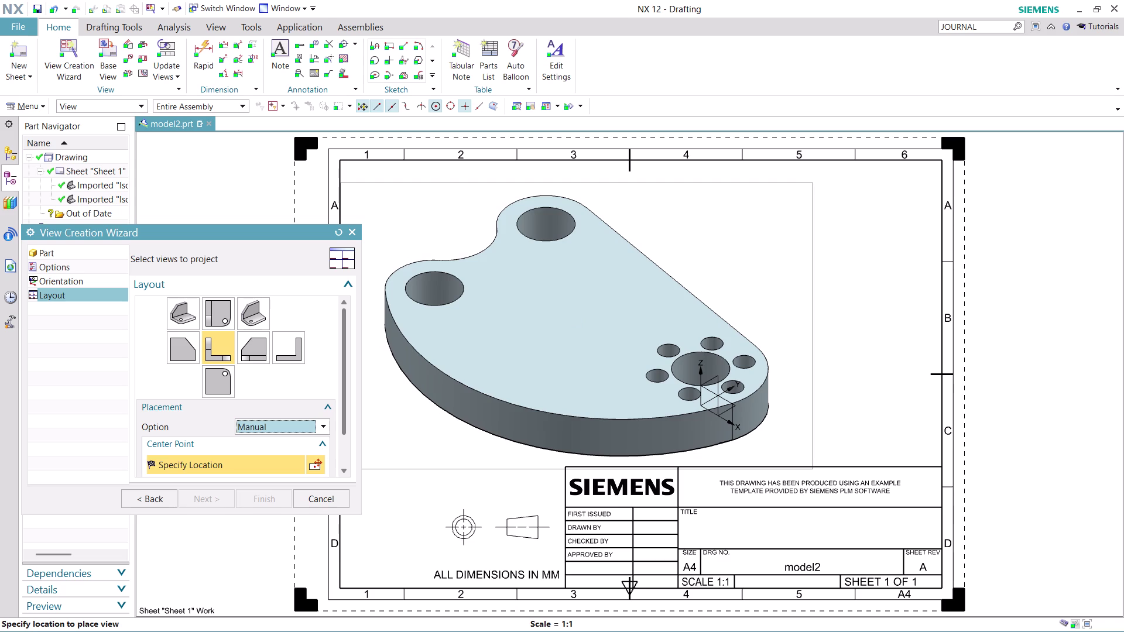
click(577, 326)
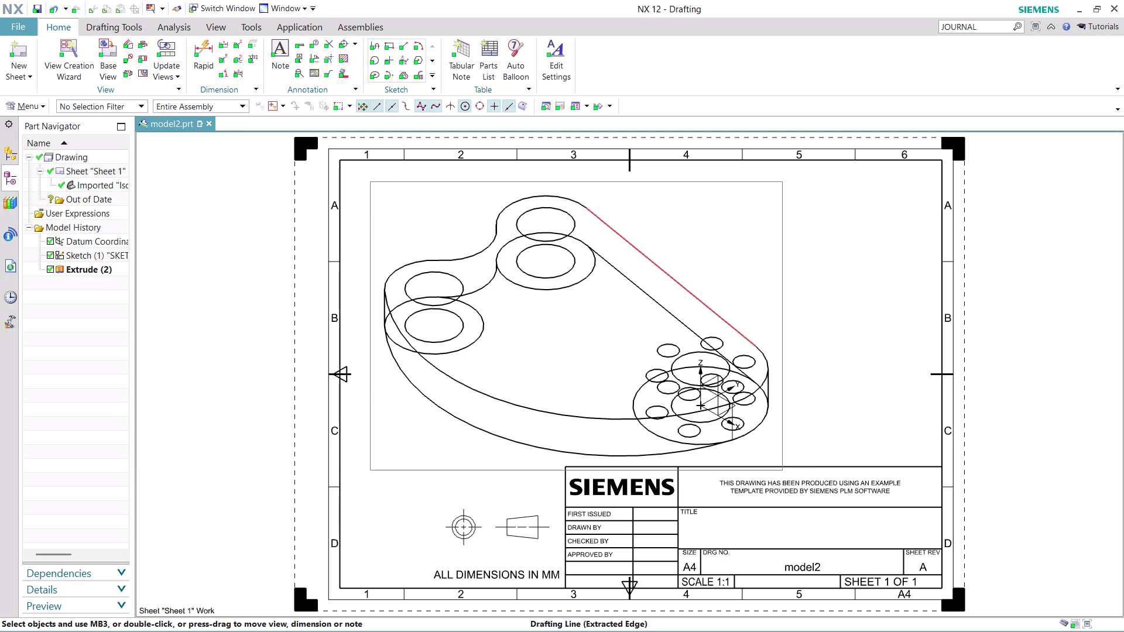
scroll(down, 3)
scroll(up, 3)
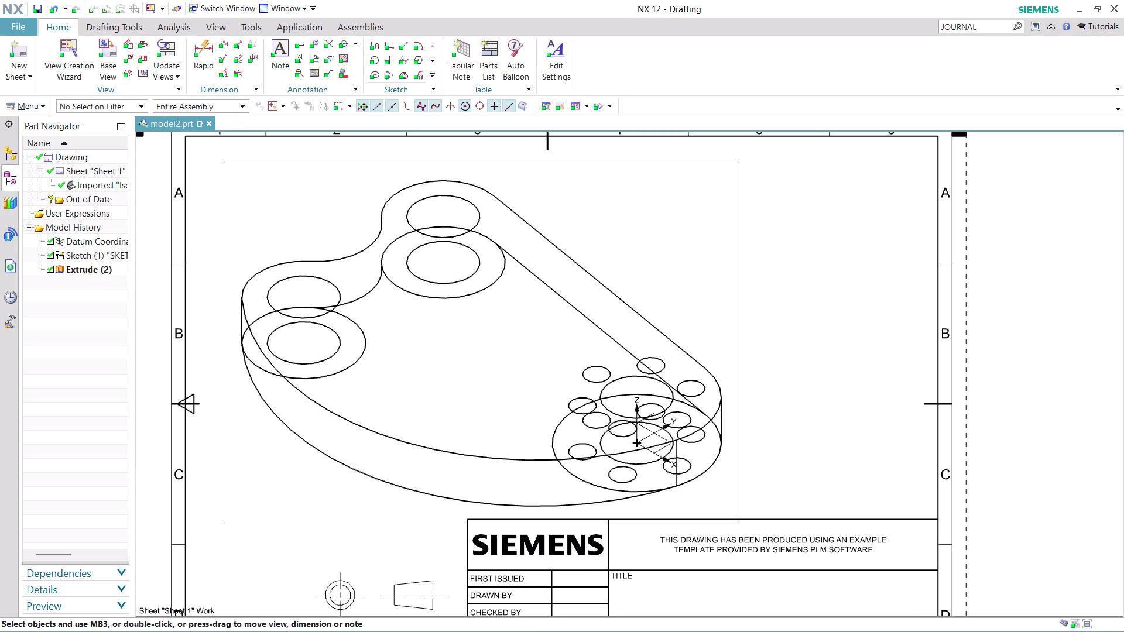
click(205, 44)
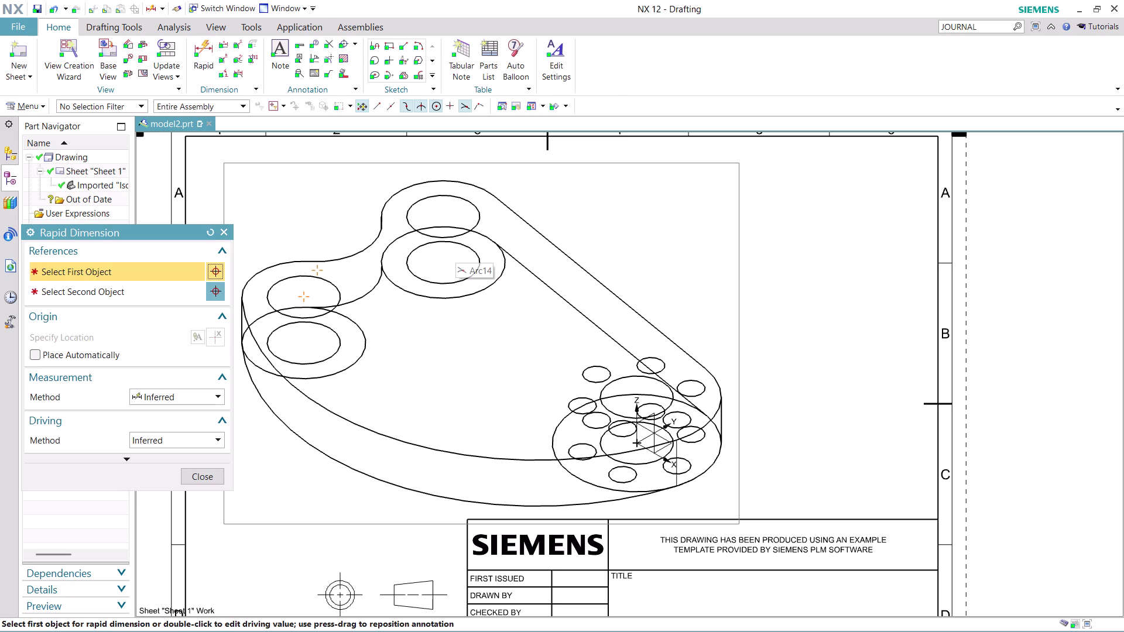
Pick two hole centres for a 94 distance dimension, then cancel it with Esc.
click(445, 216)
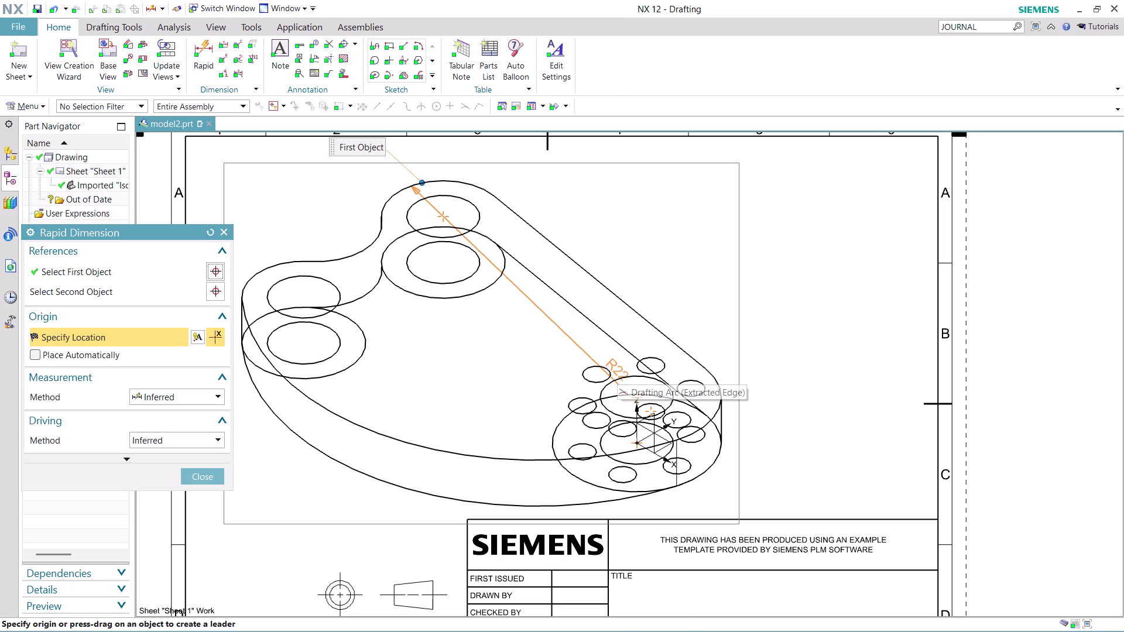
click(637, 397)
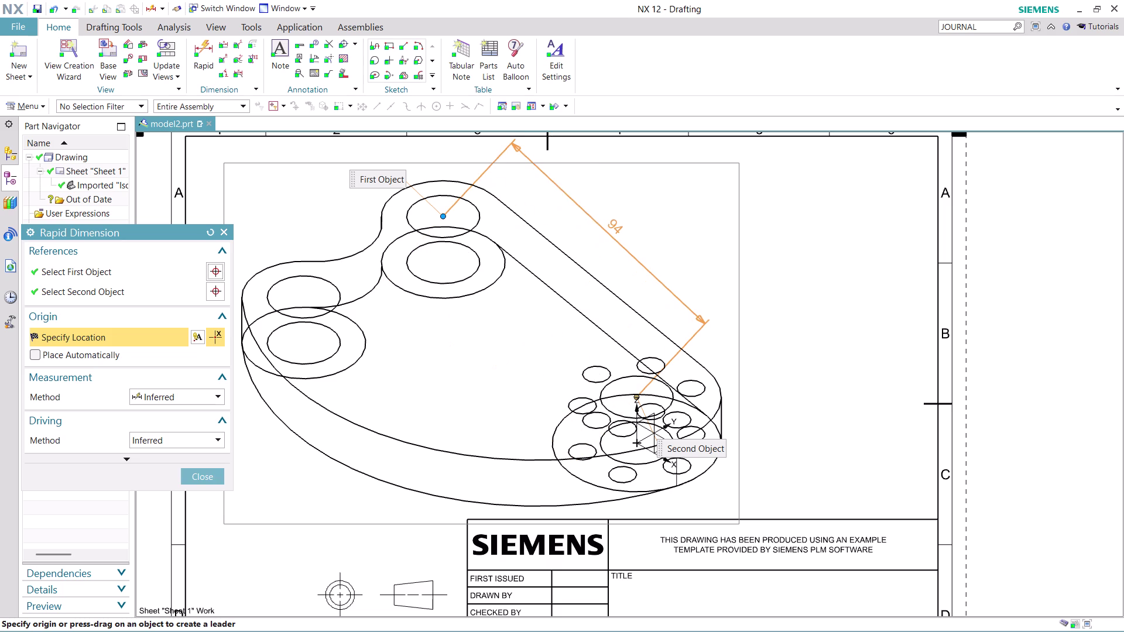
key(Escape)
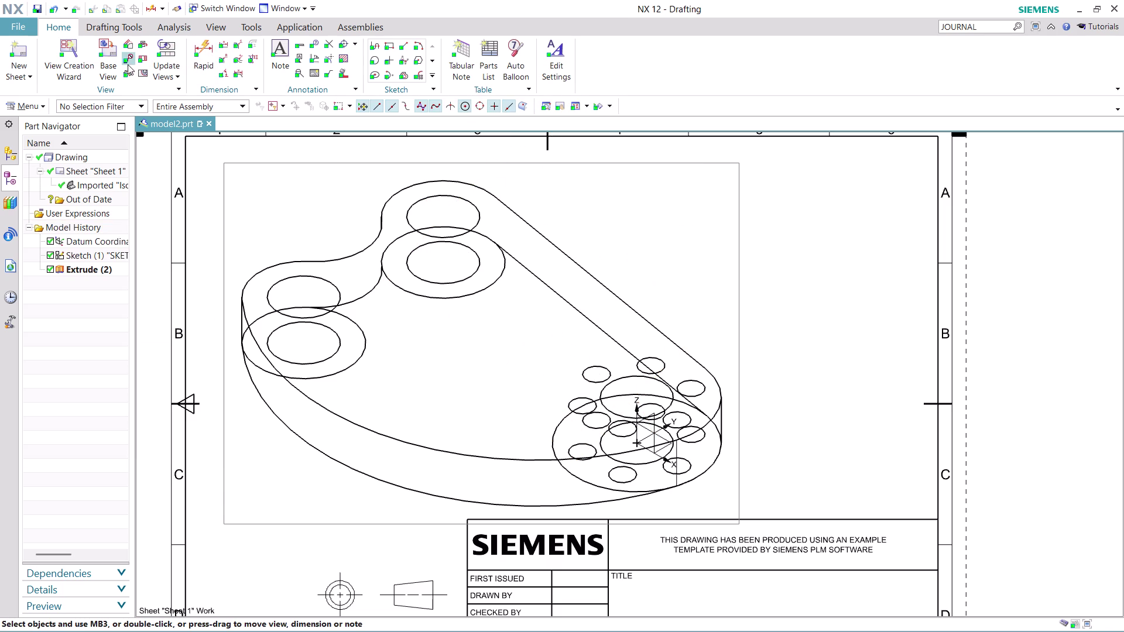
click(226, 60)
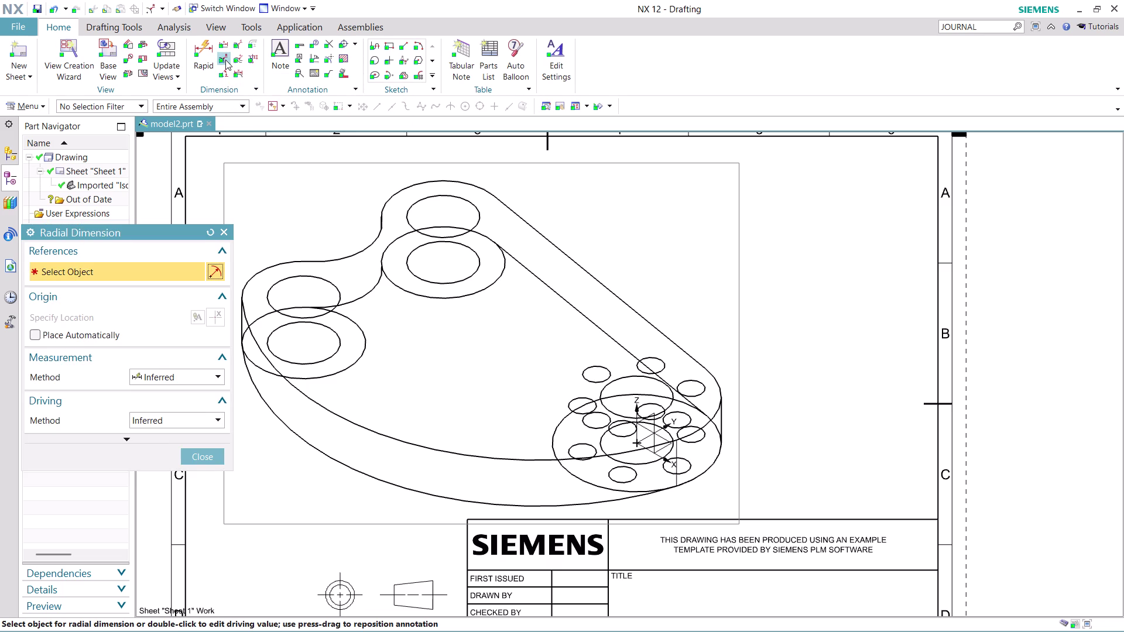
Label the top hole Ø26 above the plate and the small right-end hole Ø10.
click(478, 215)
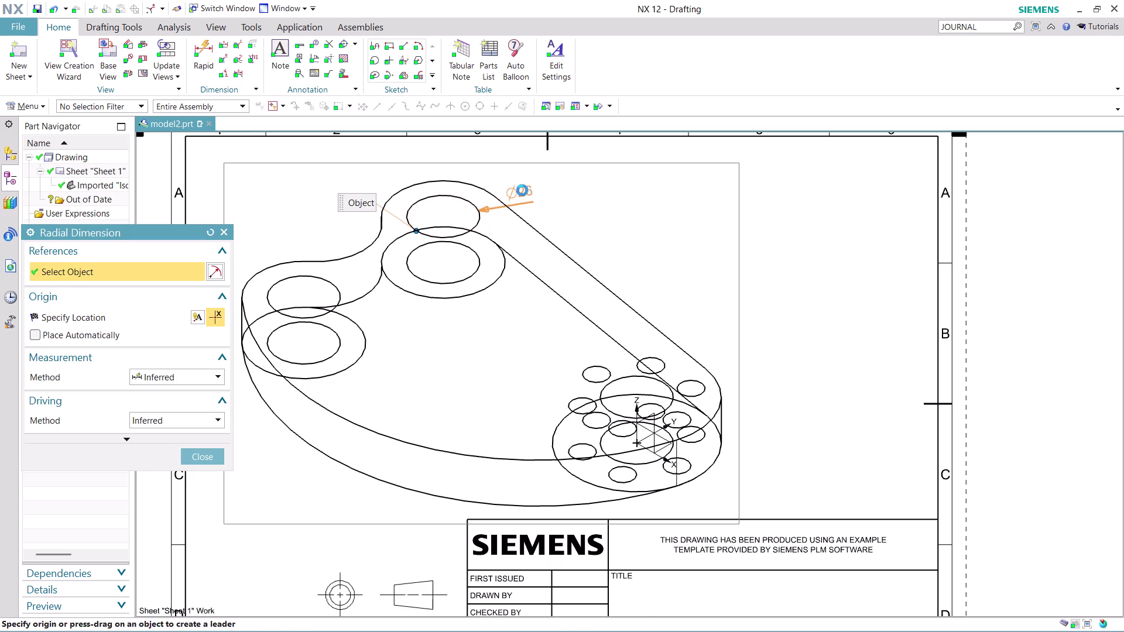
click(558, 175)
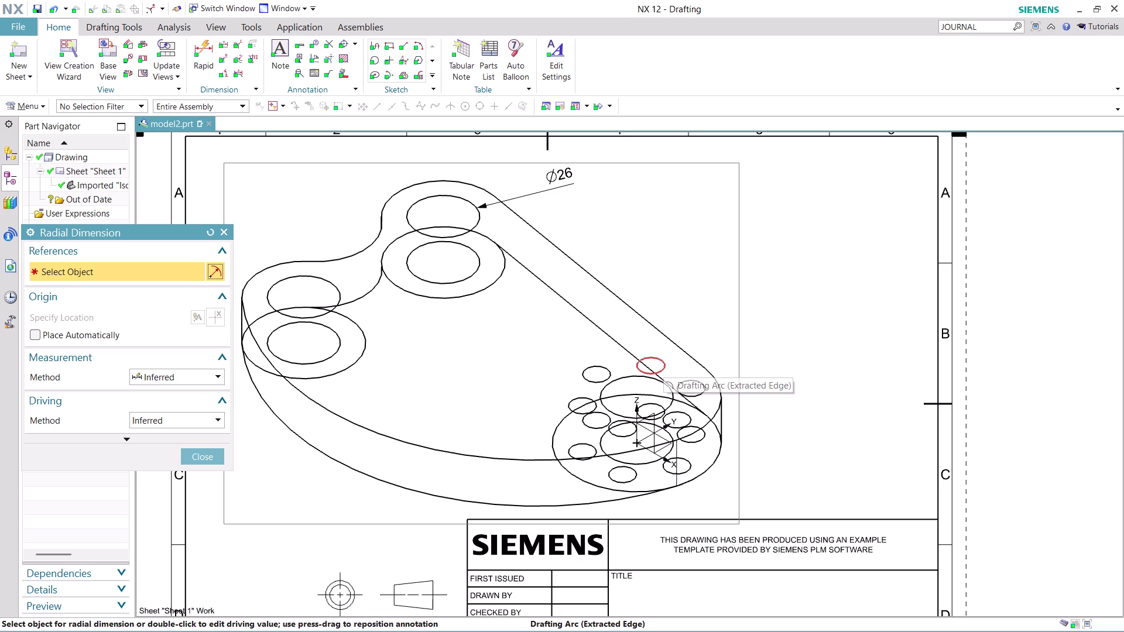
click(659, 357)
click(761, 266)
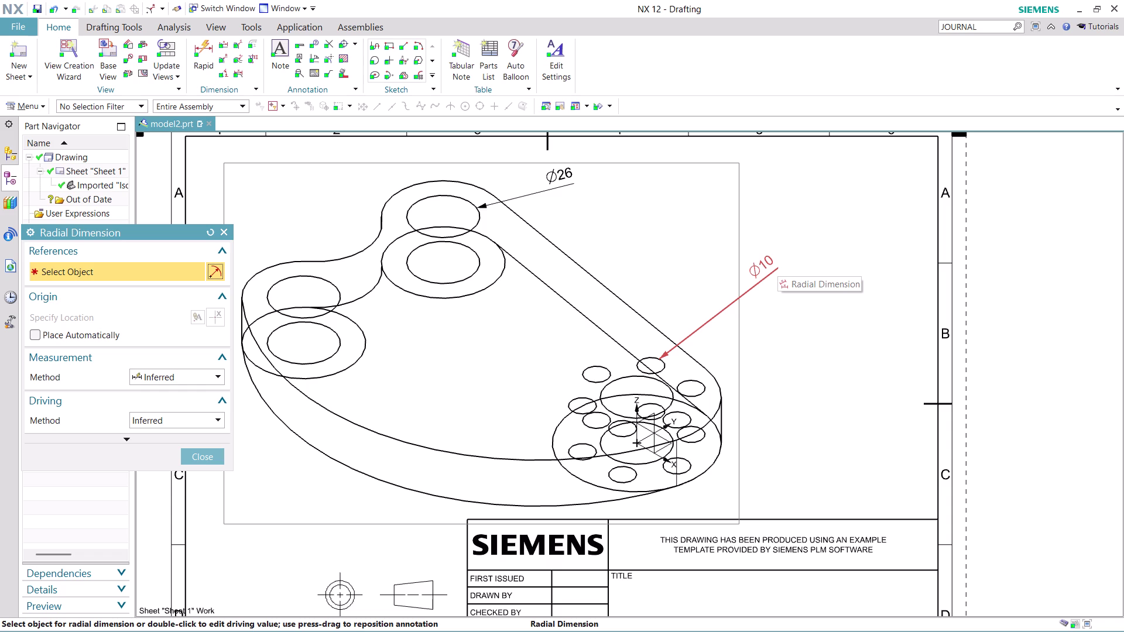
key(Escape)
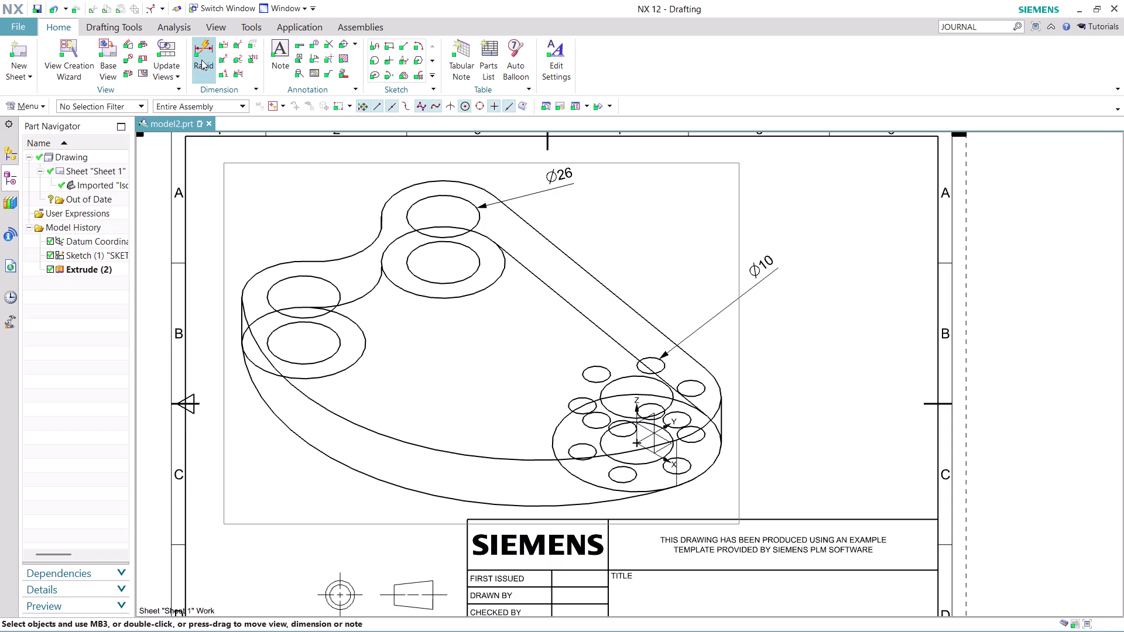
click(221, 54)
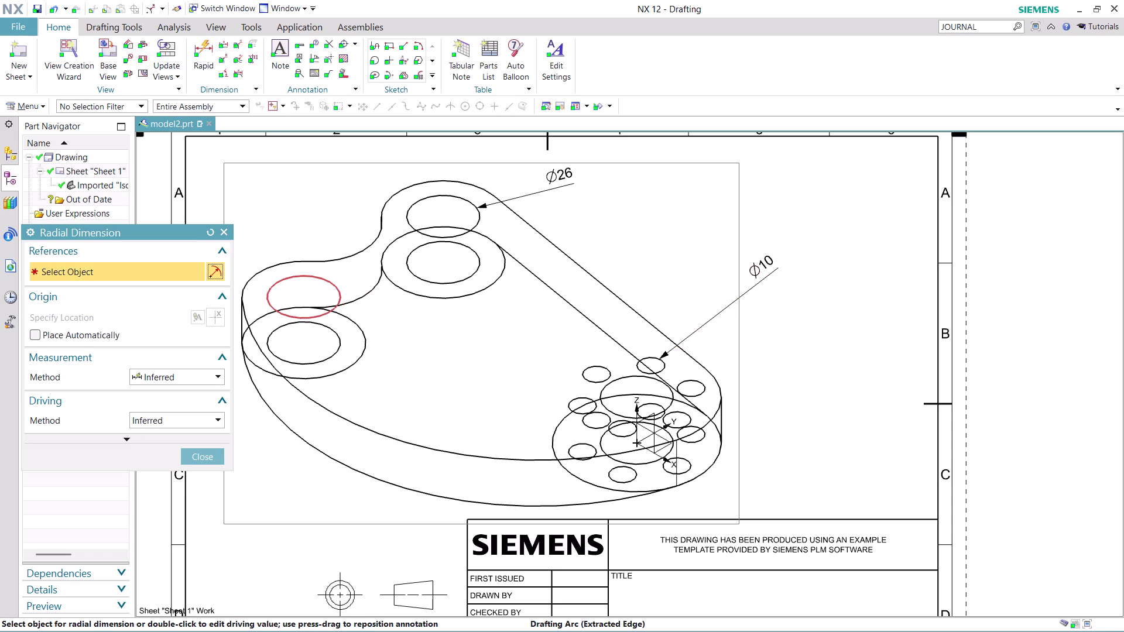
Pick the upper-left hole for a Ø26 callout and bring up its text settings.
click(333, 310)
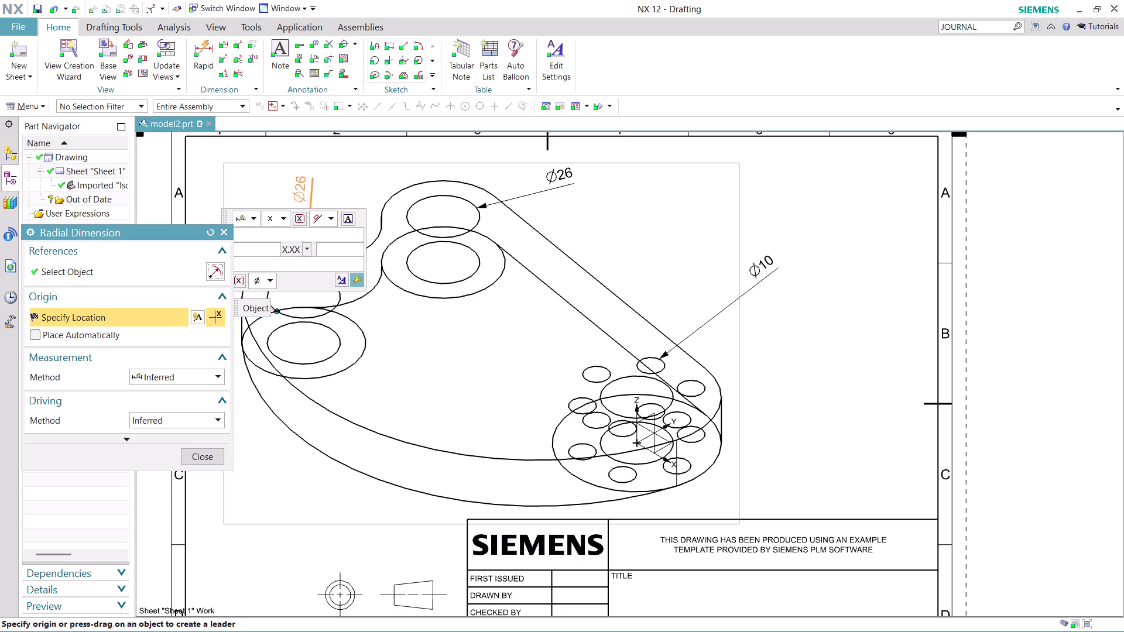
click(339, 281)
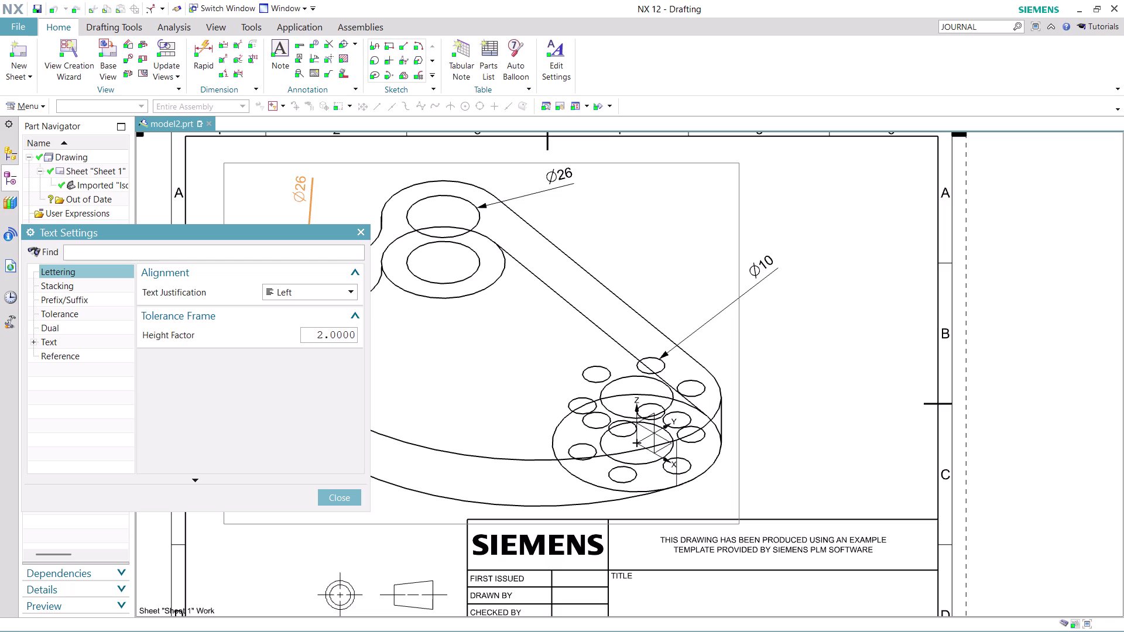
Enter '26 *3' in Text Settings, close it, and cancel the pending Ø26 dimension.
text(2)
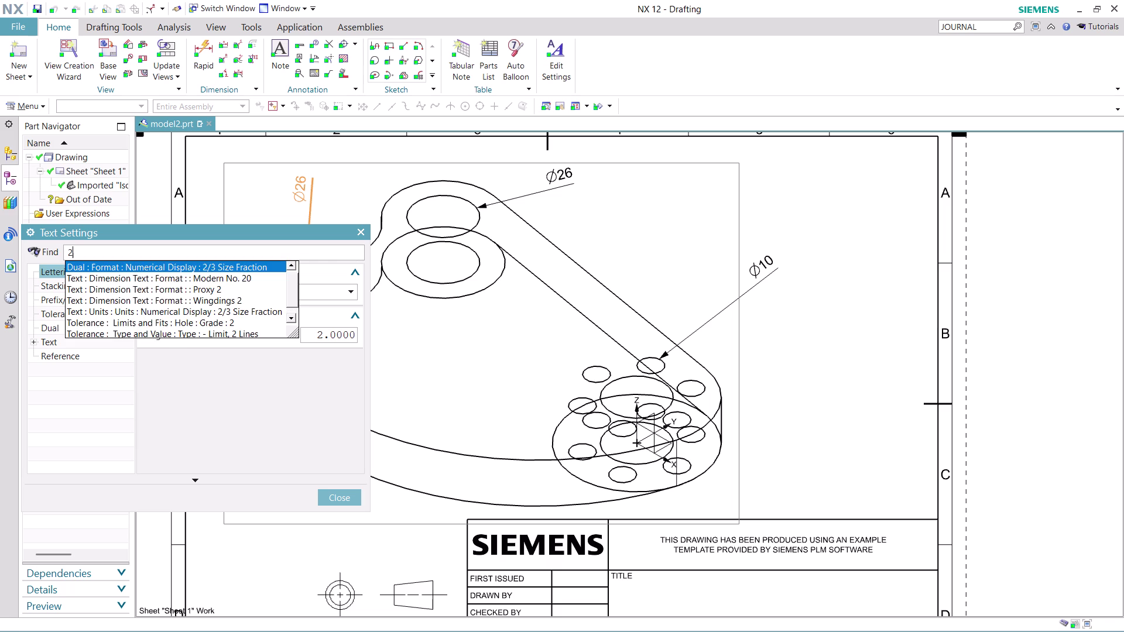
text(6)
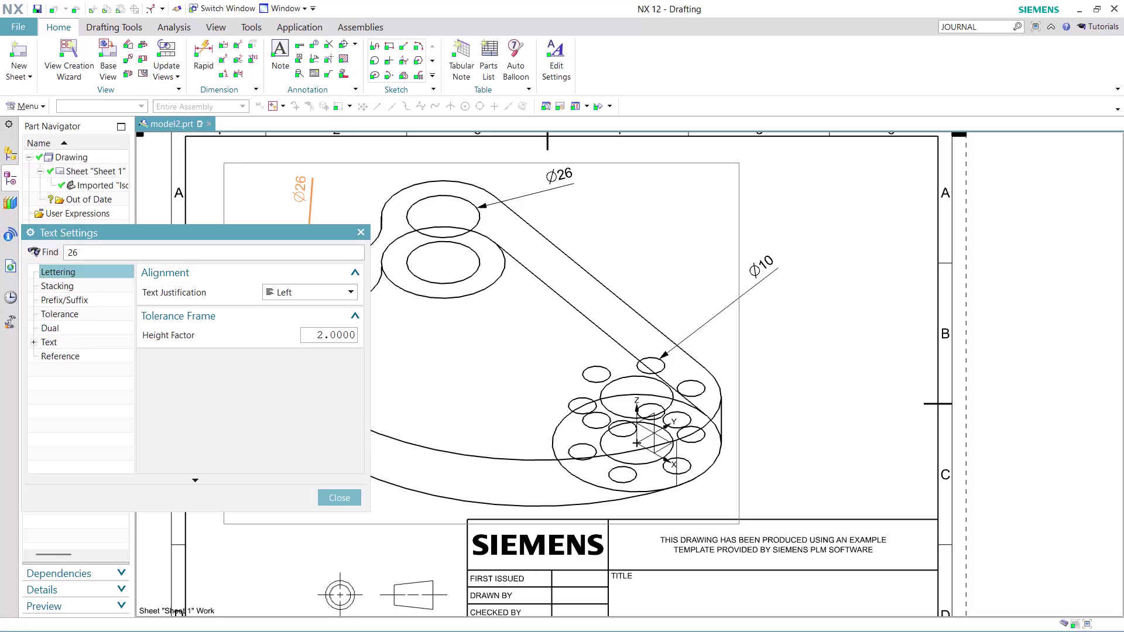
key(space)
key(shift+asterisk)
key(3)
click(328, 497)
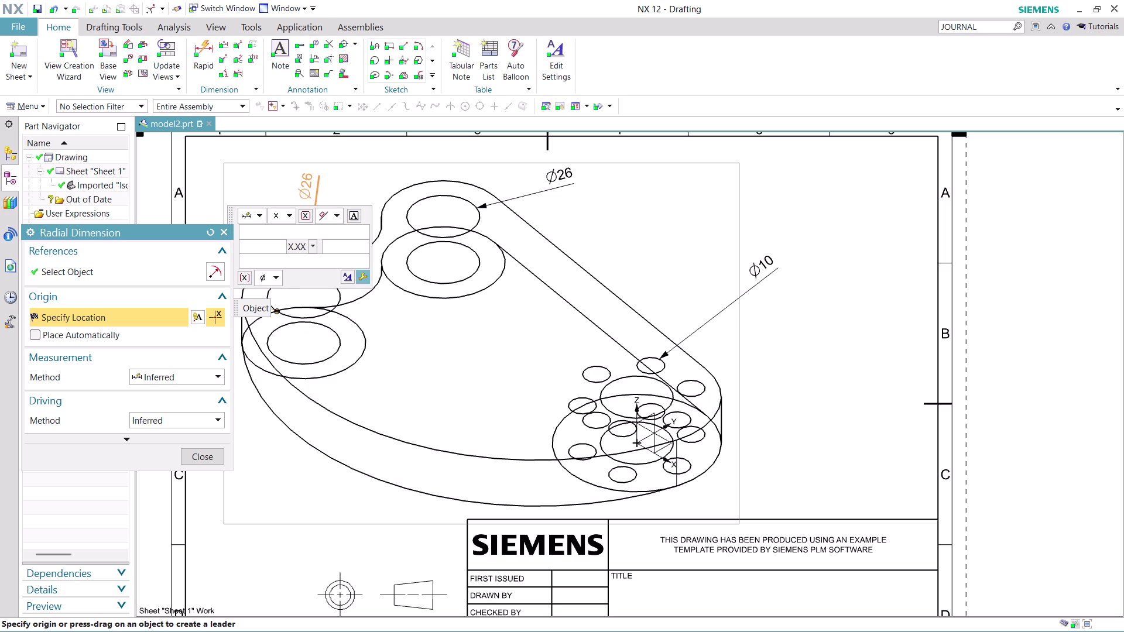
click(202, 455)
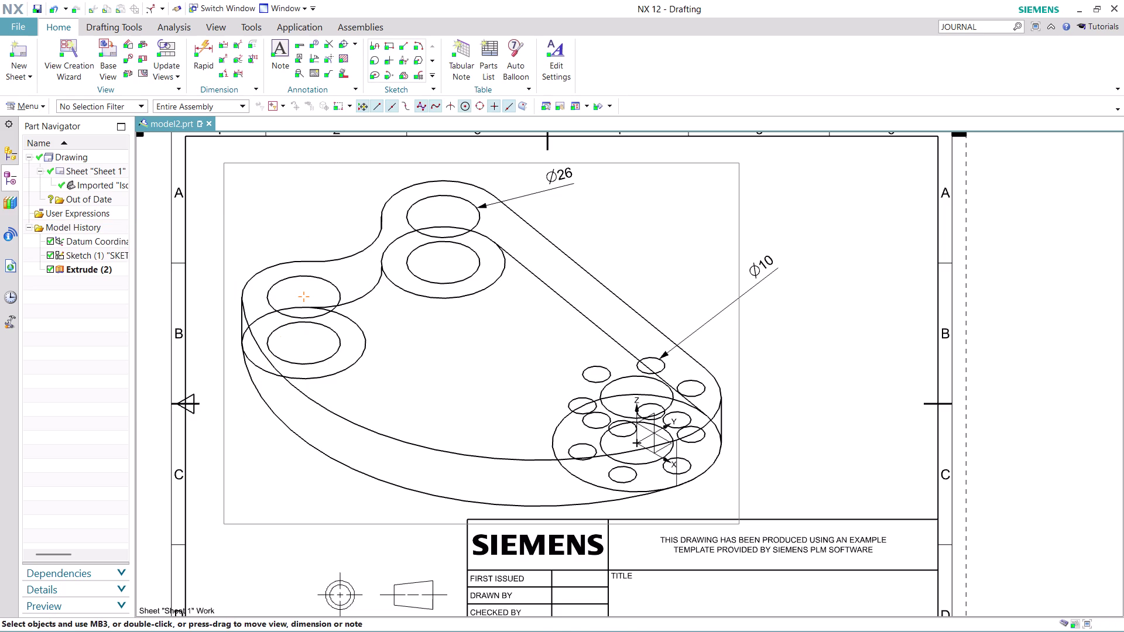
click(223, 55)
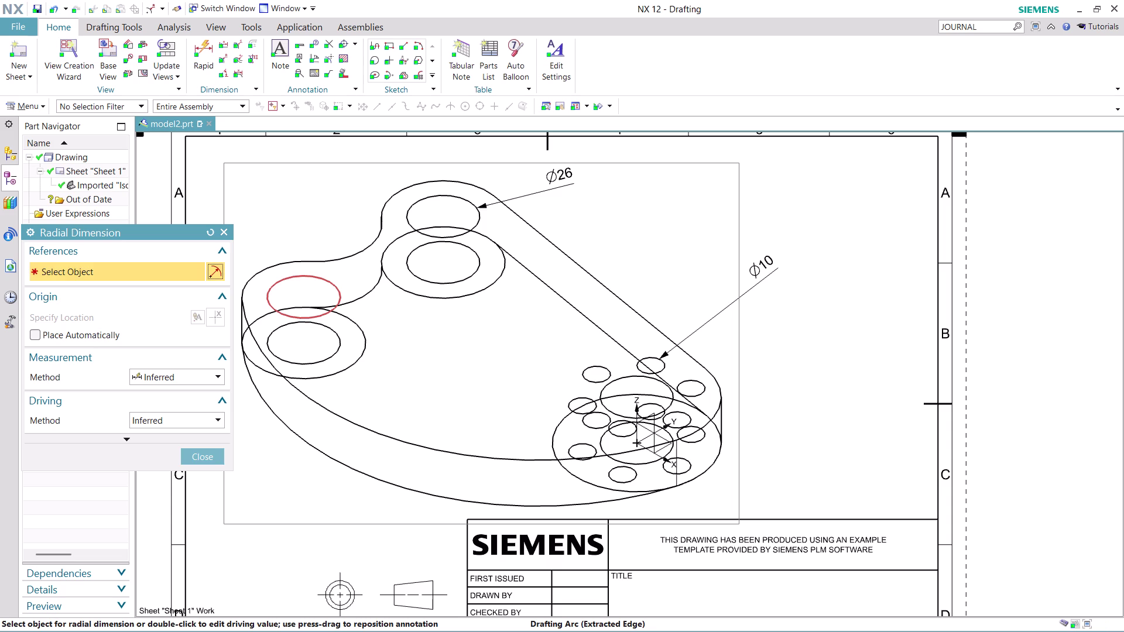
Dimension the upper-left hole Ø26, top hole Ø44, right boss Ø26, and outer edge R105.
click(310, 278)
click(298, 200)
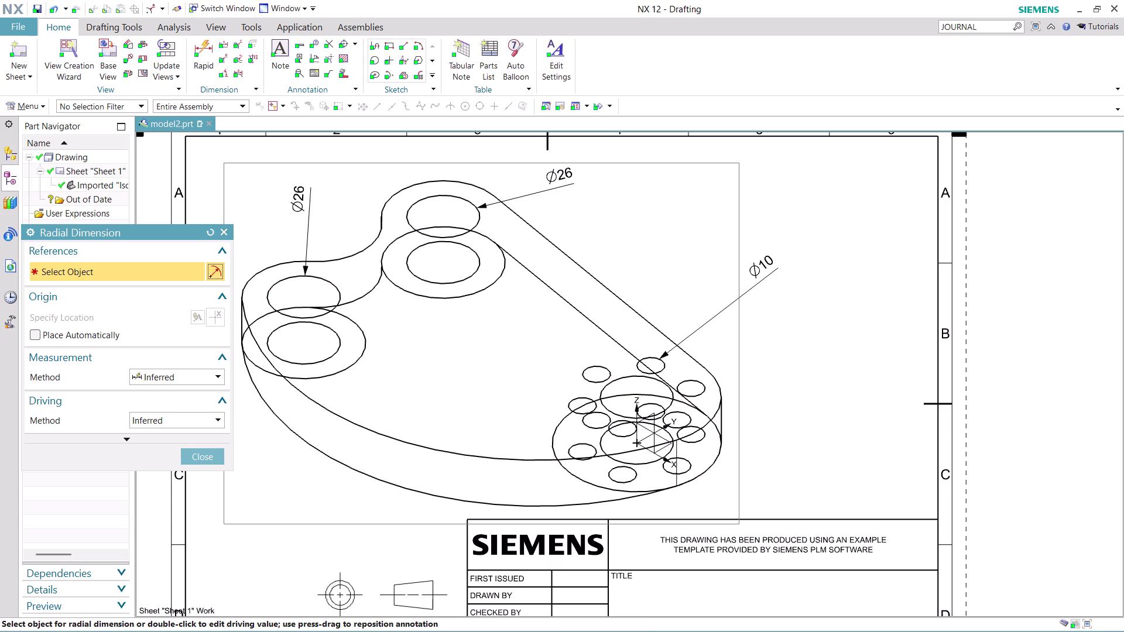
click(503, 266)
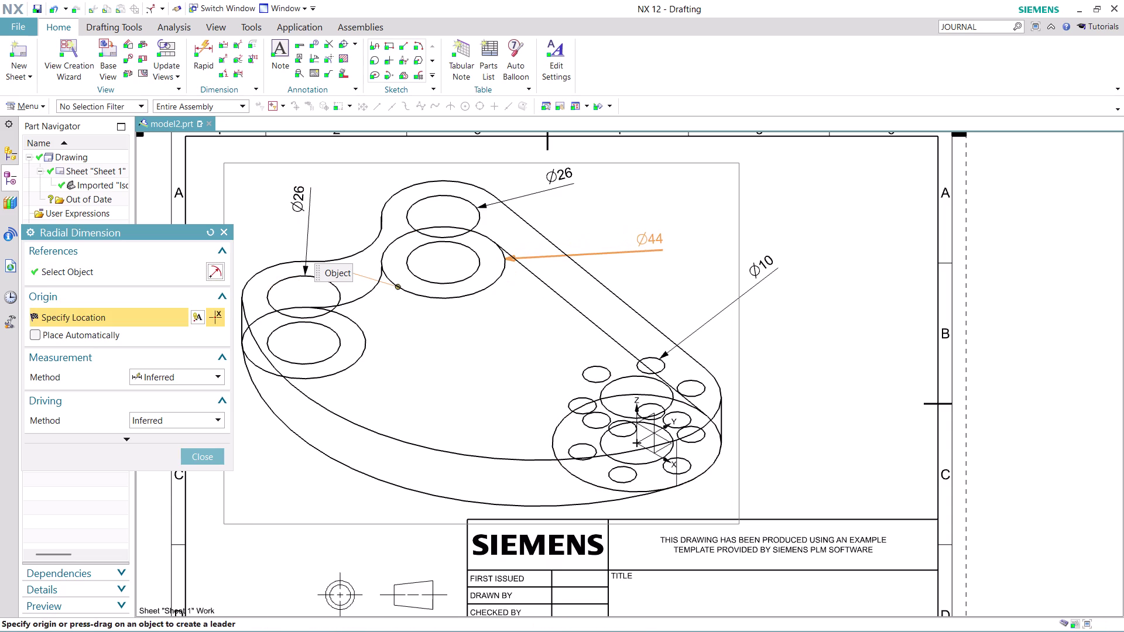
click(649, 239)
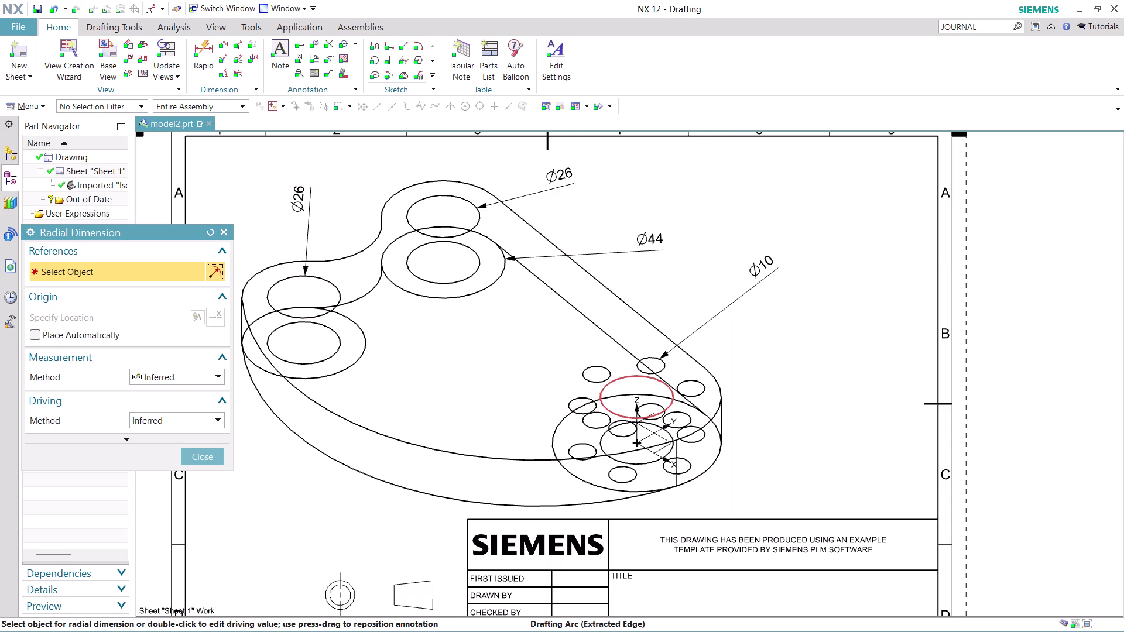
click(670, 402)
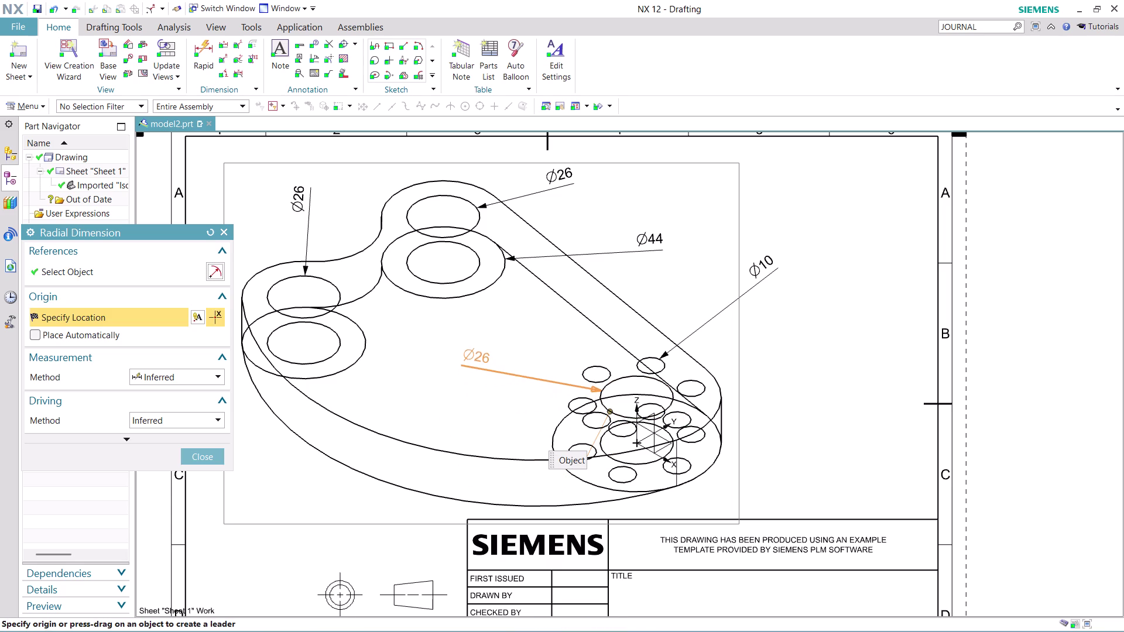
click(476, 356)
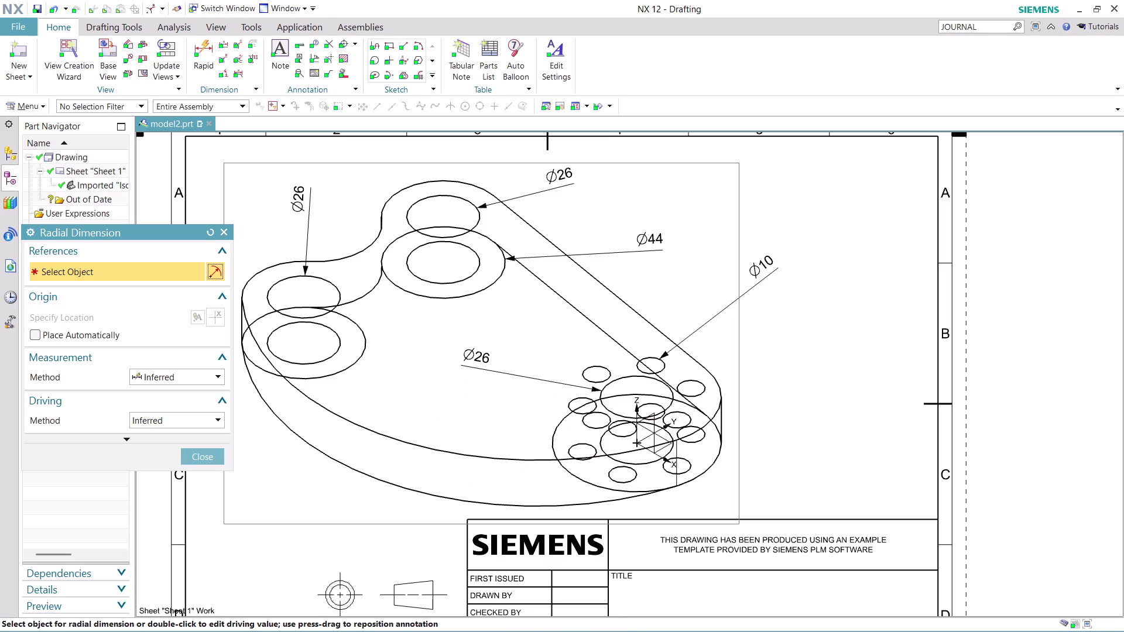
click(348, 419)
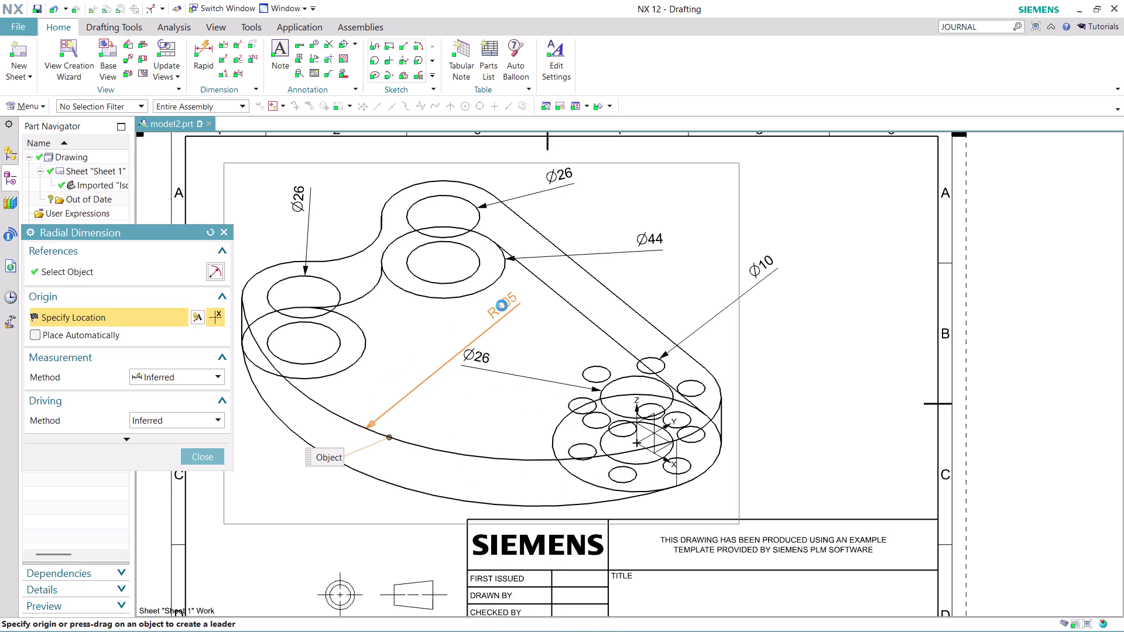
click(486, 315)
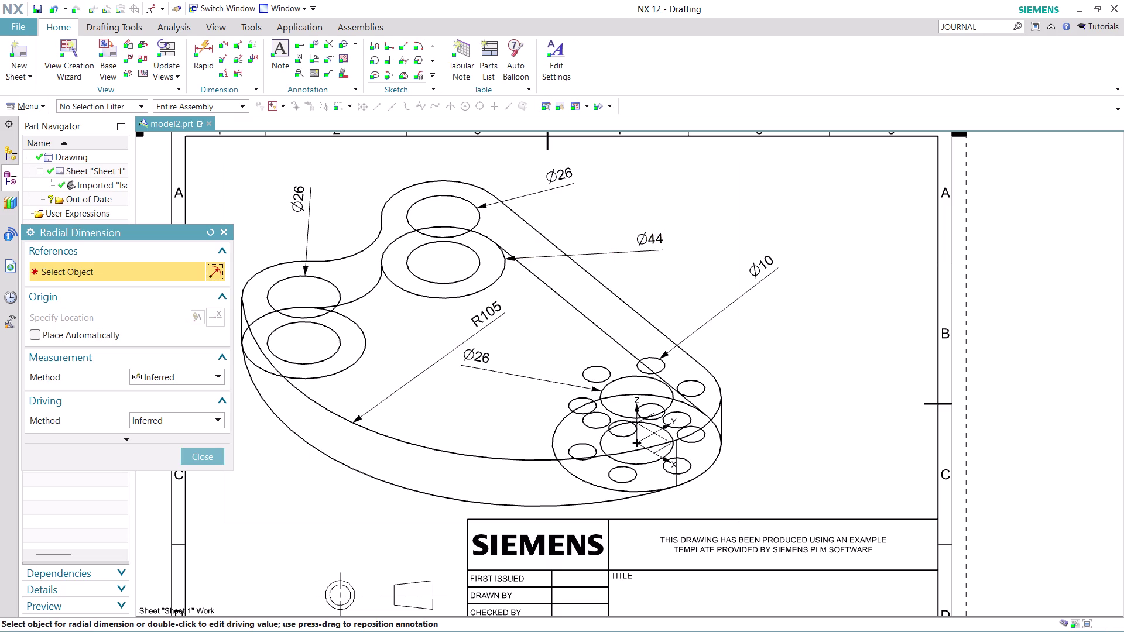
click(204, 457)
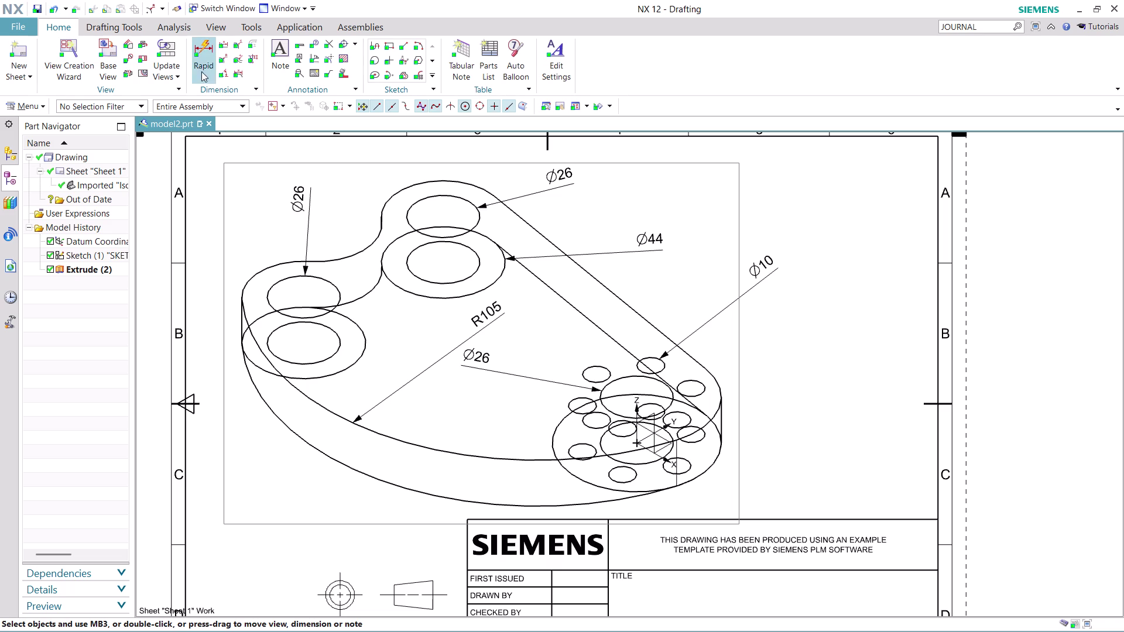
click(203, 49)
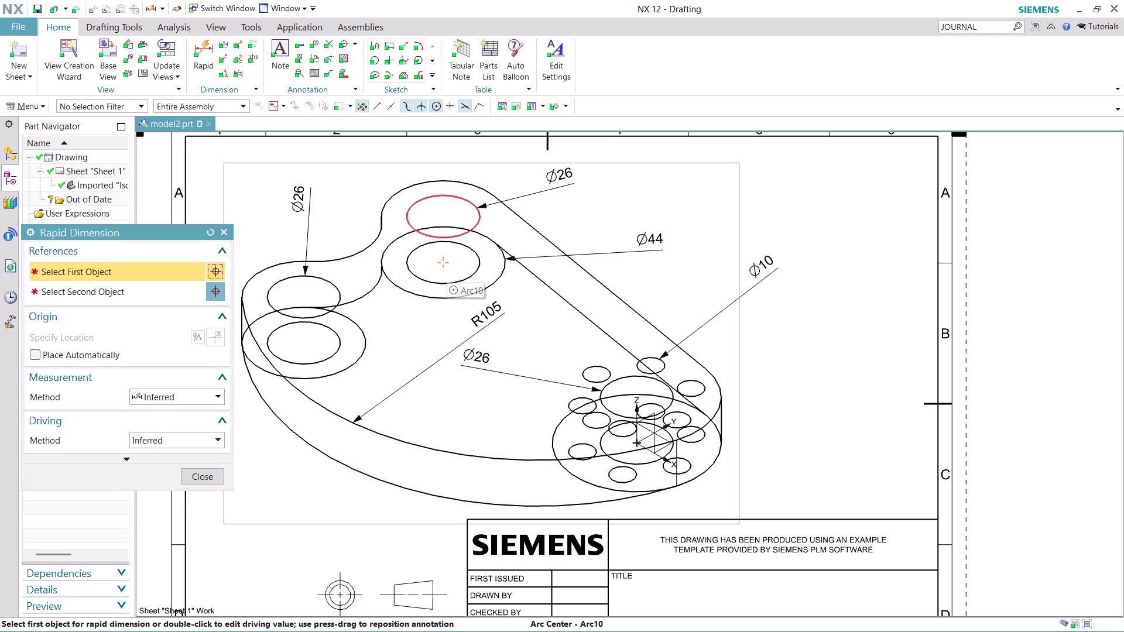
click(442, 262)
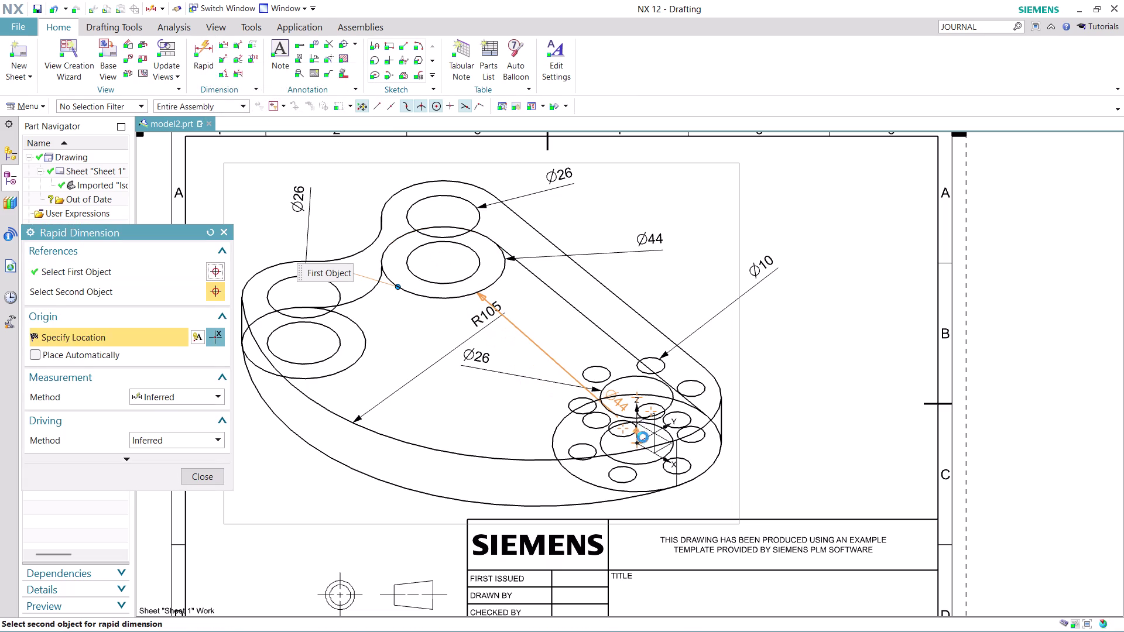
click(639, 441)
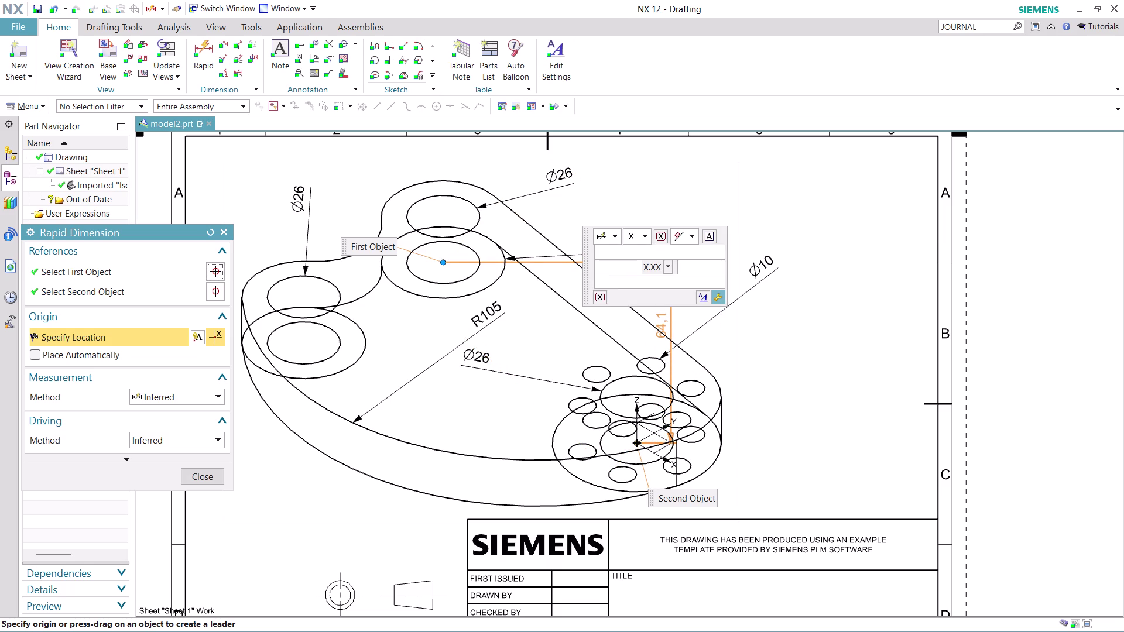
key(Escape)
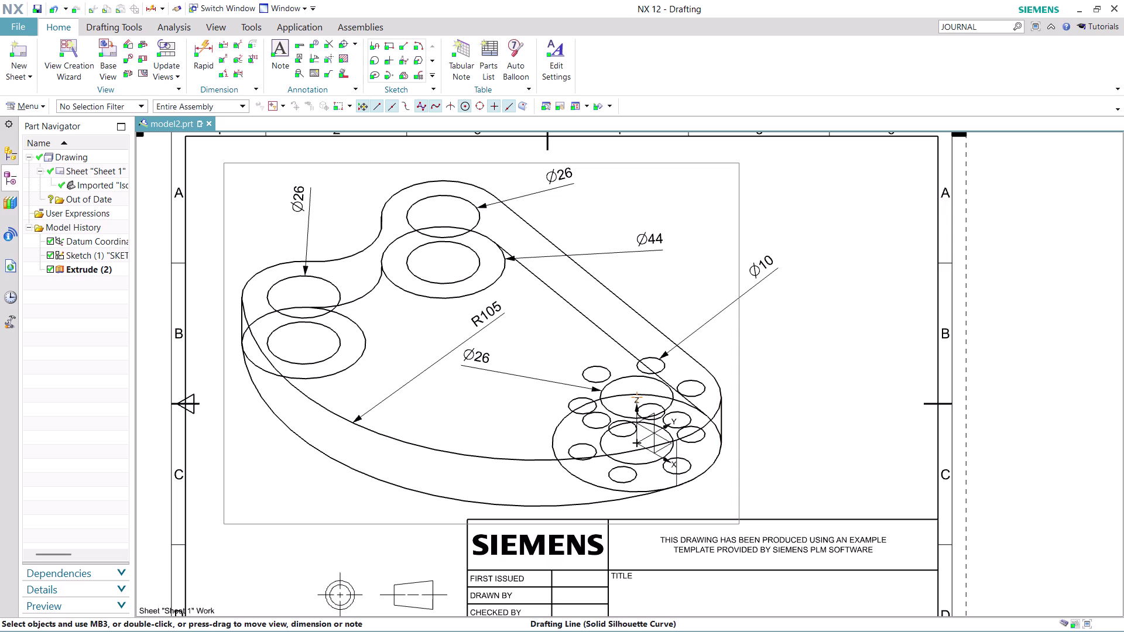
click(218, 60)
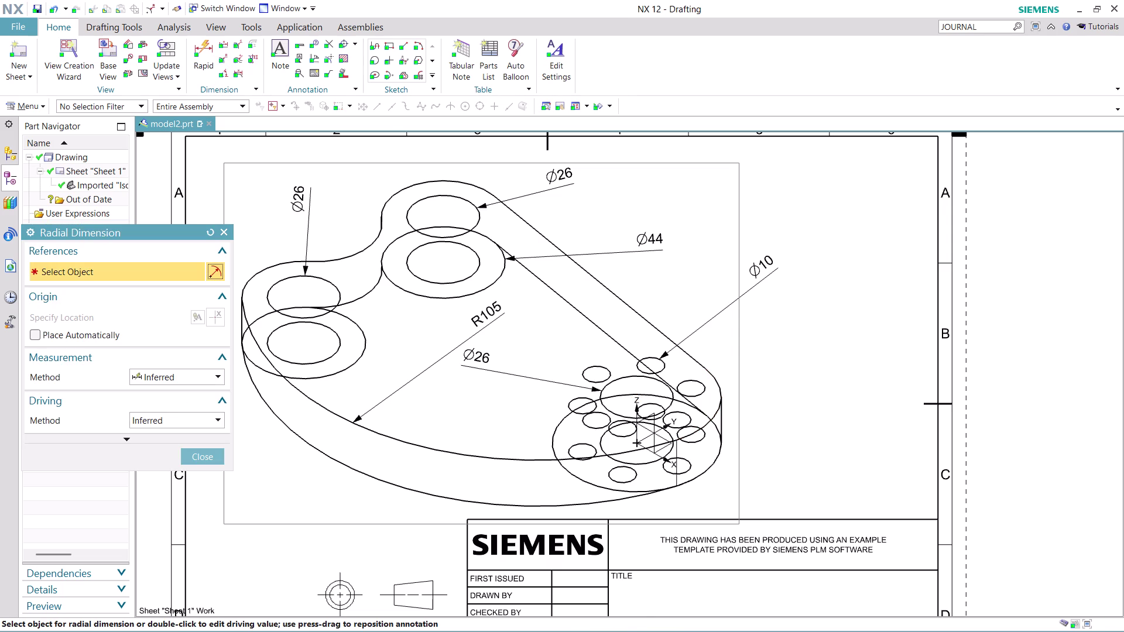
Pick the rounded right-end arc and place its R30 label beside it.
click(715, 418)
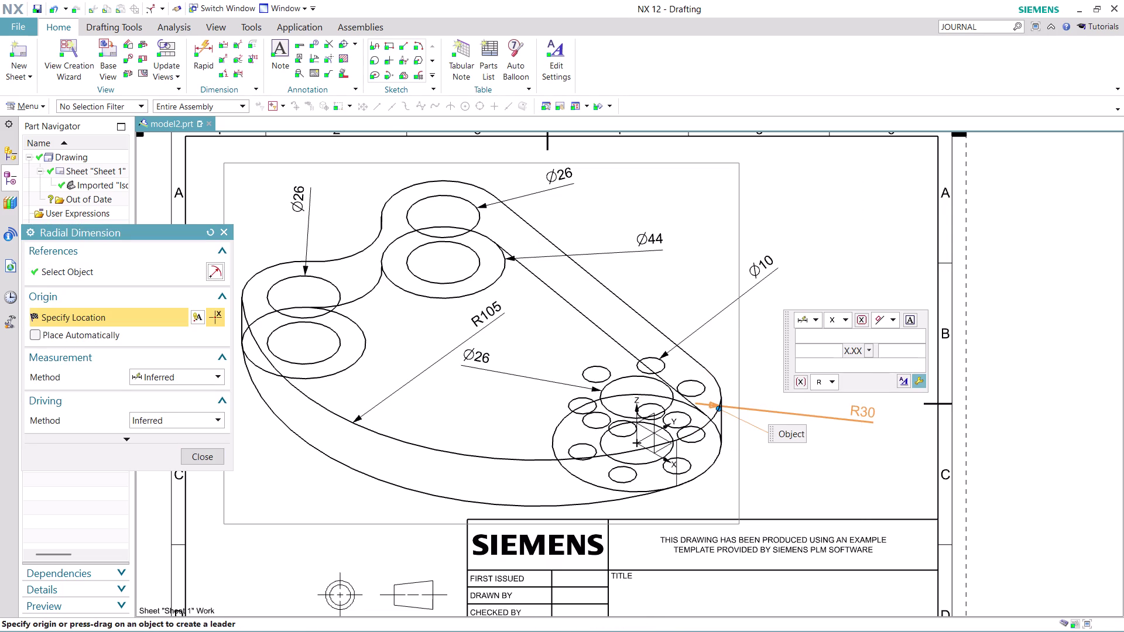
click(850, 412)
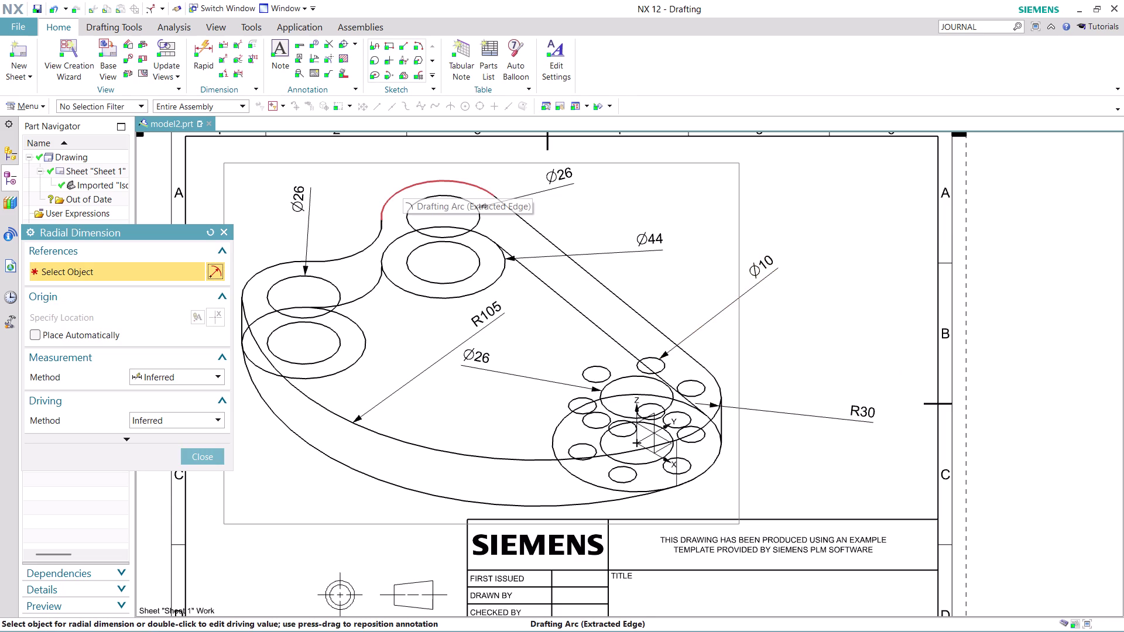
click(212, 460)
scroll(down, 3)
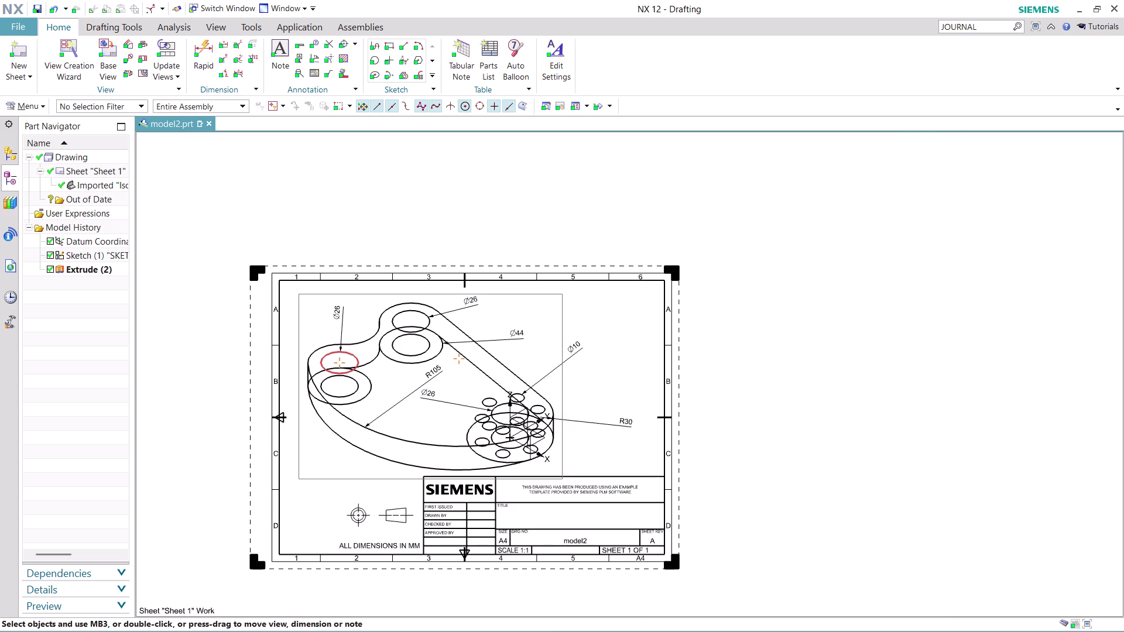
click(207, 49)
scroll(up, 3)
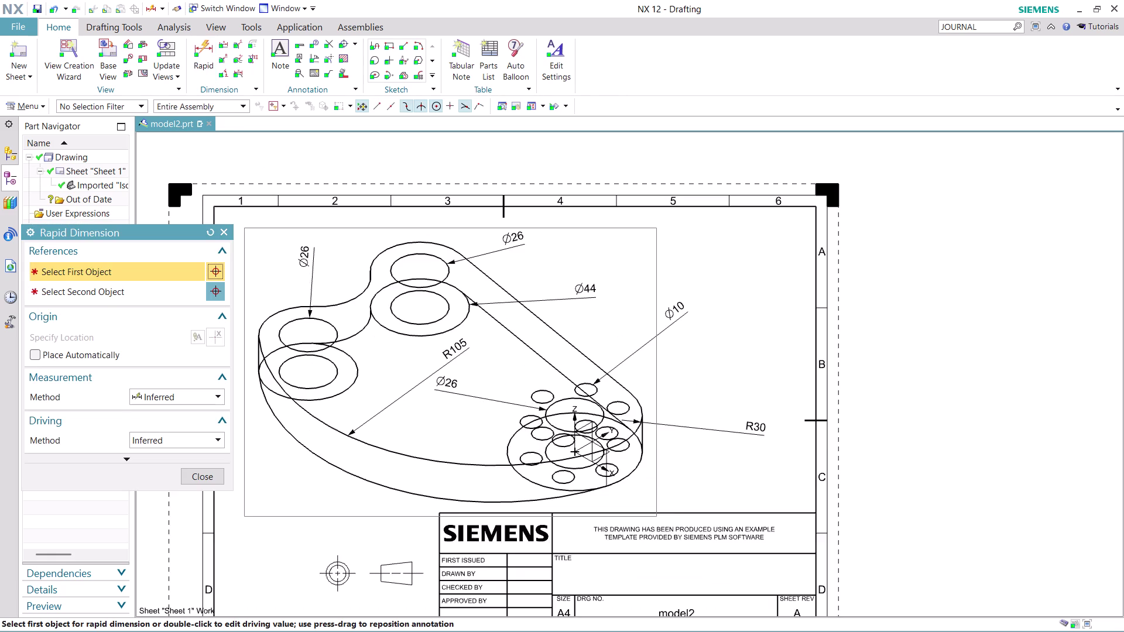
scroll(up, 3)
click(299, 323)
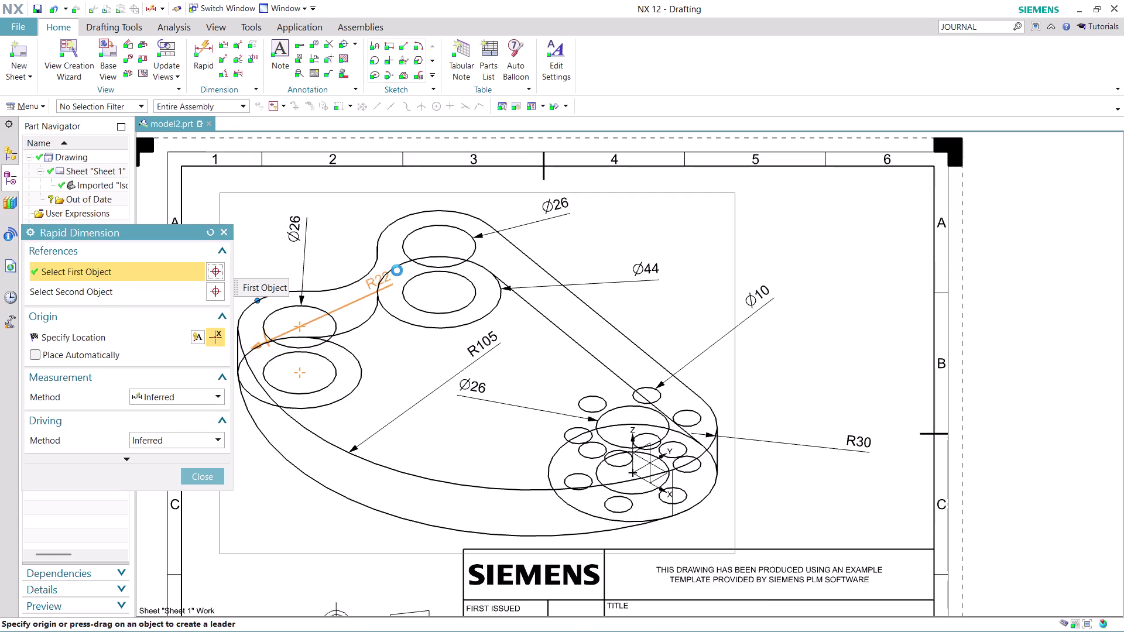
click(440, 247)
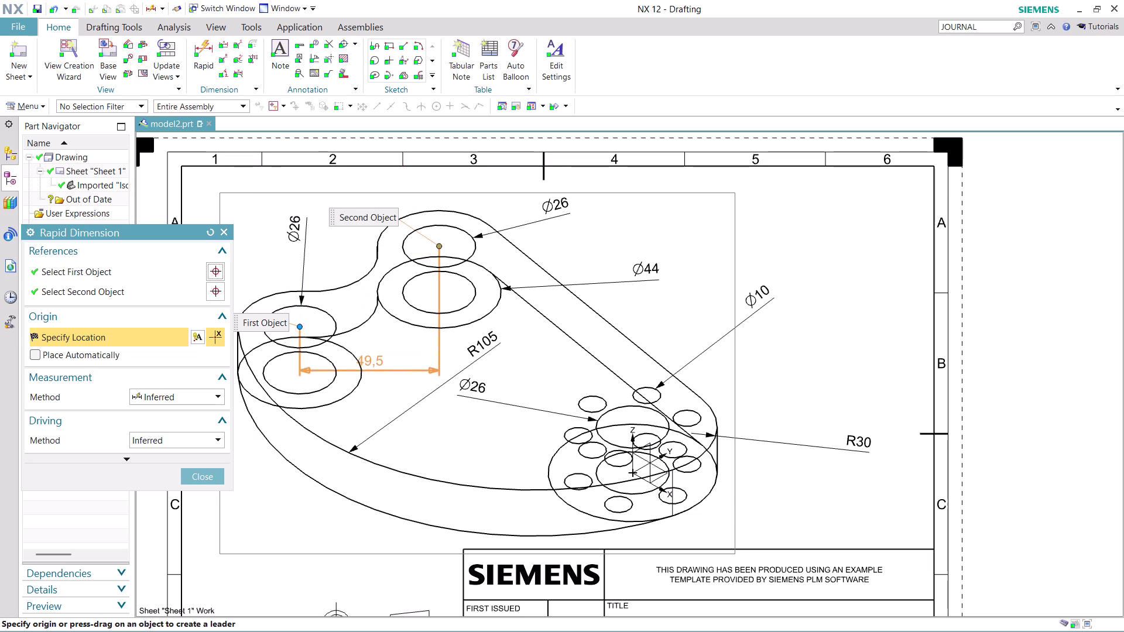
key(Escape)
scroll(up, 3)
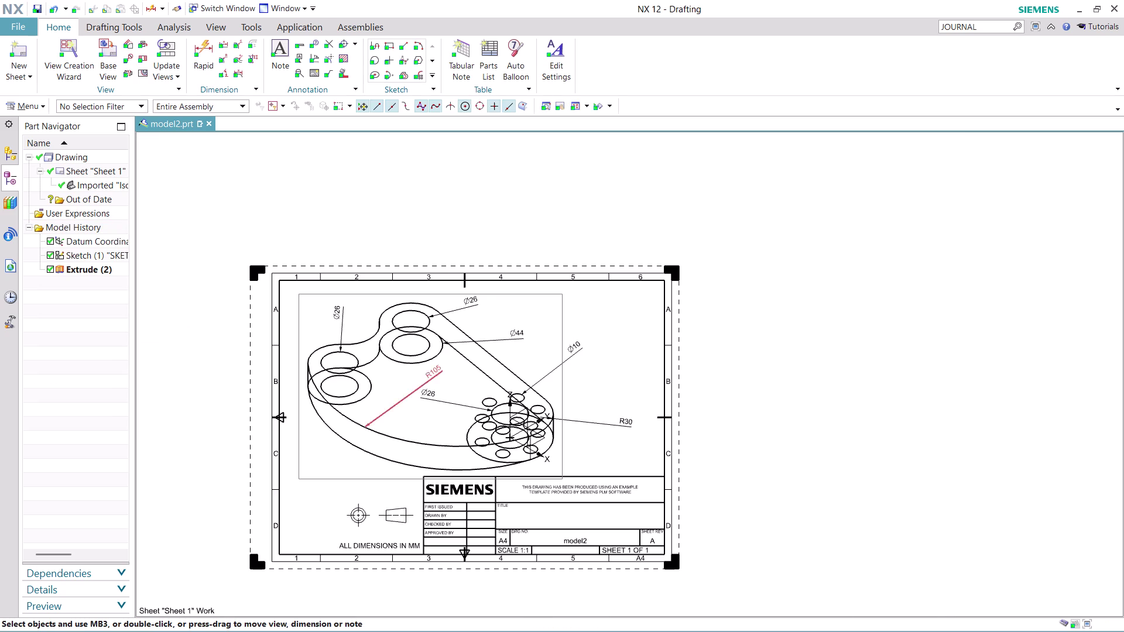
scroll(up, 3)
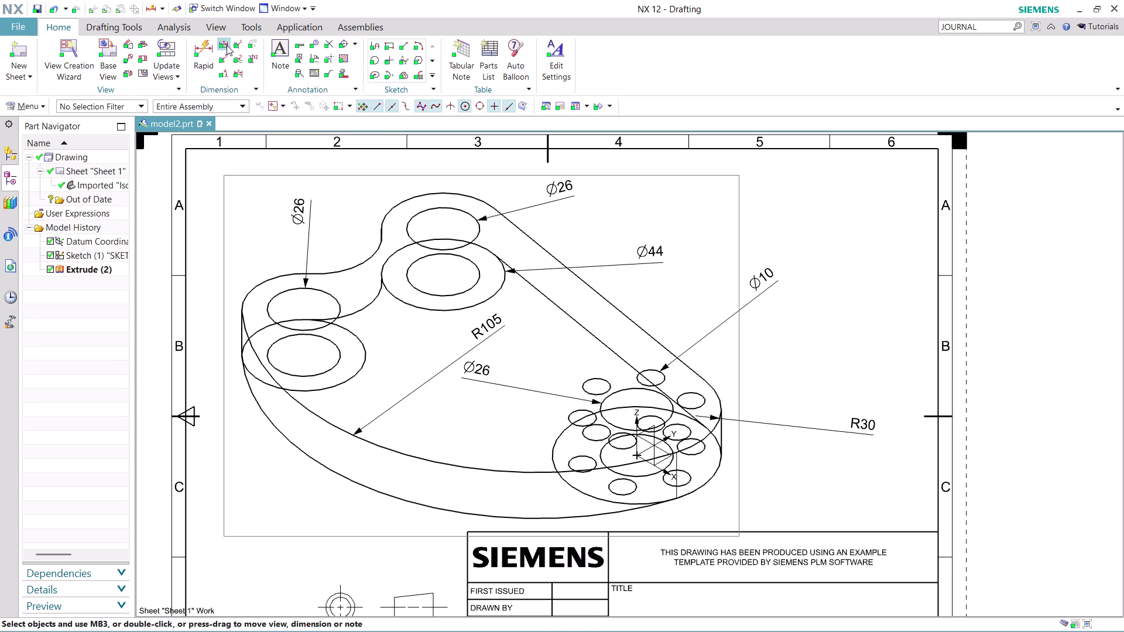
click(226, 45)
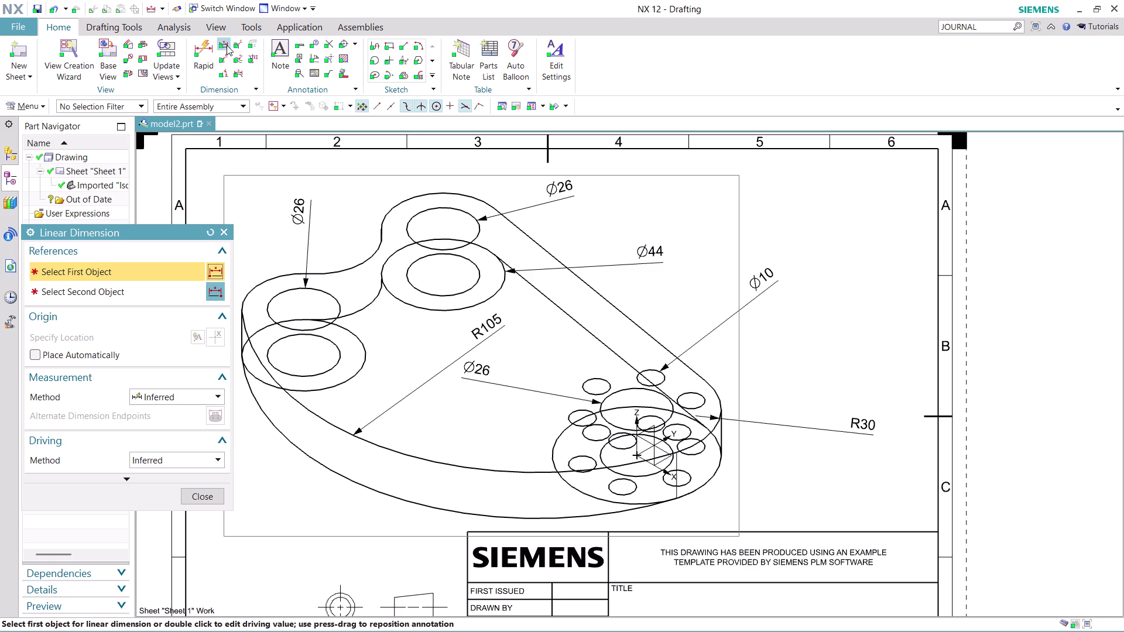
click(303, 311)
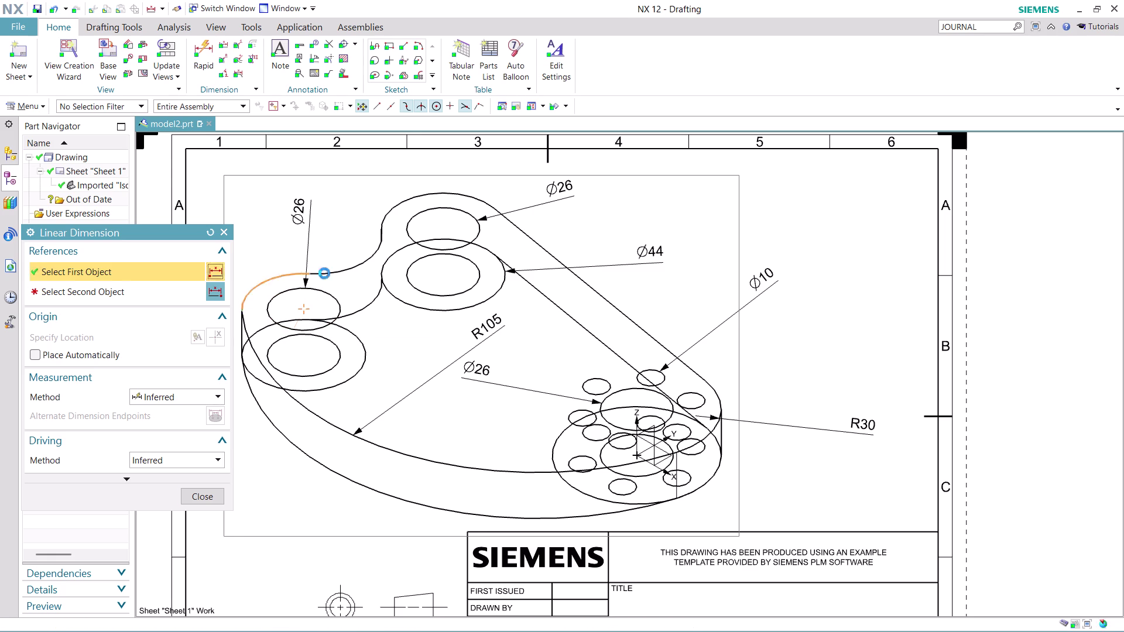
click(448, 226)
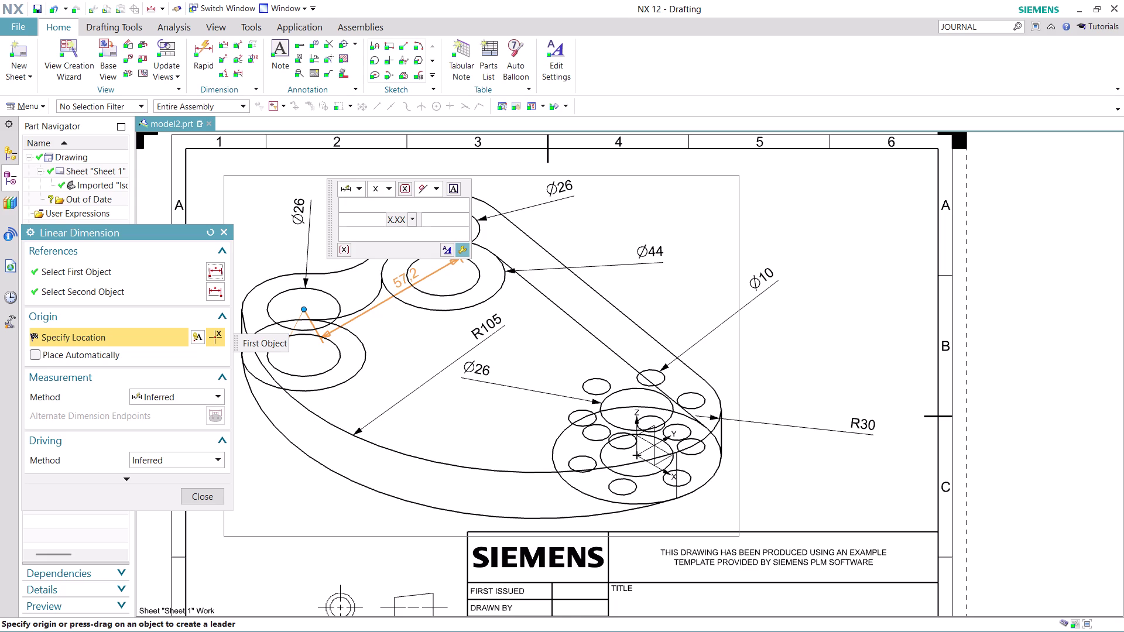
click(399, 283)
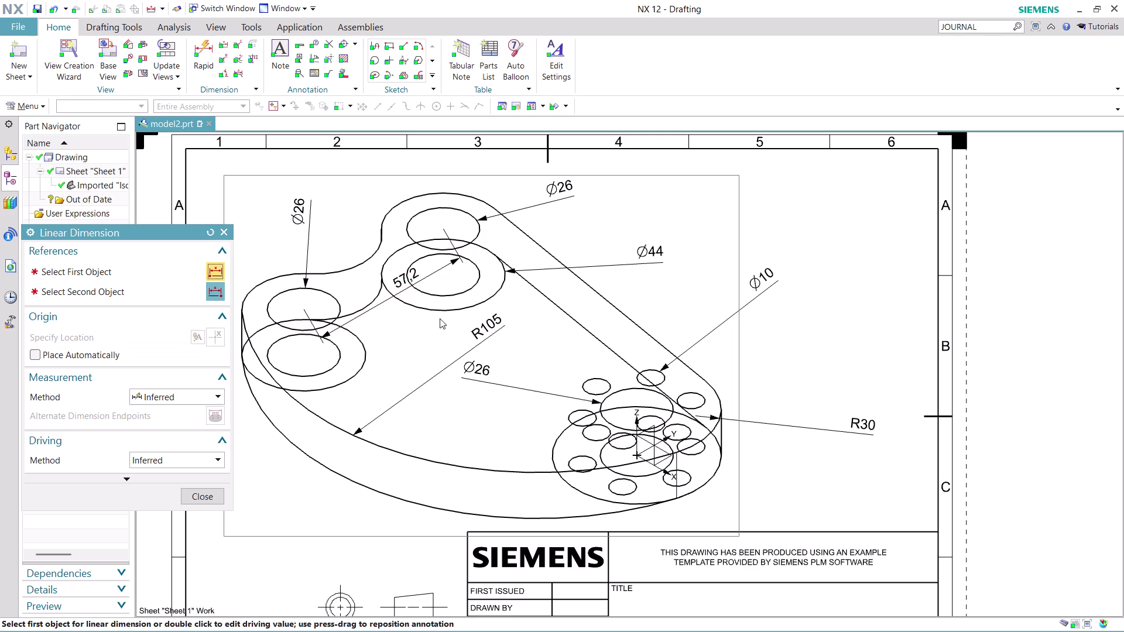
key(ctrl+z)
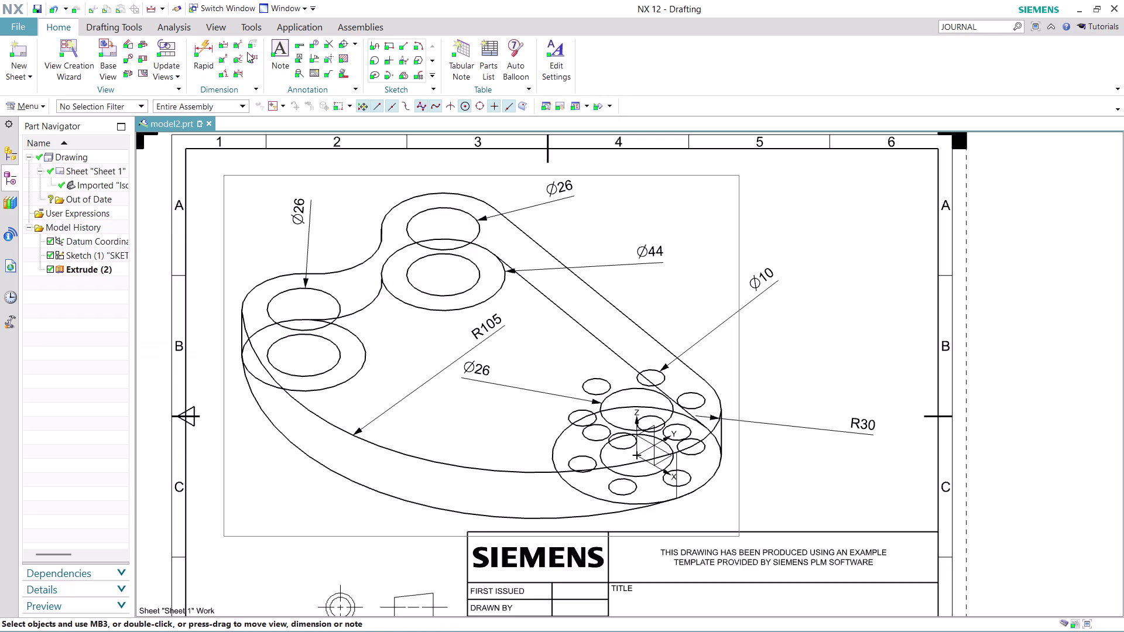
click(226, 45)
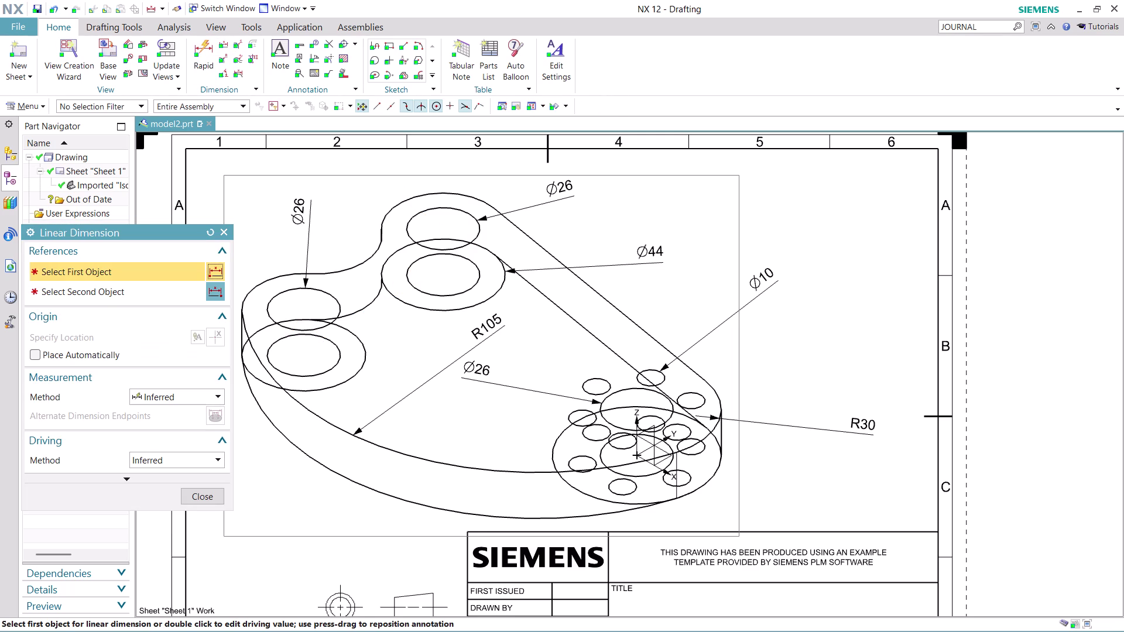
click(307, 361)
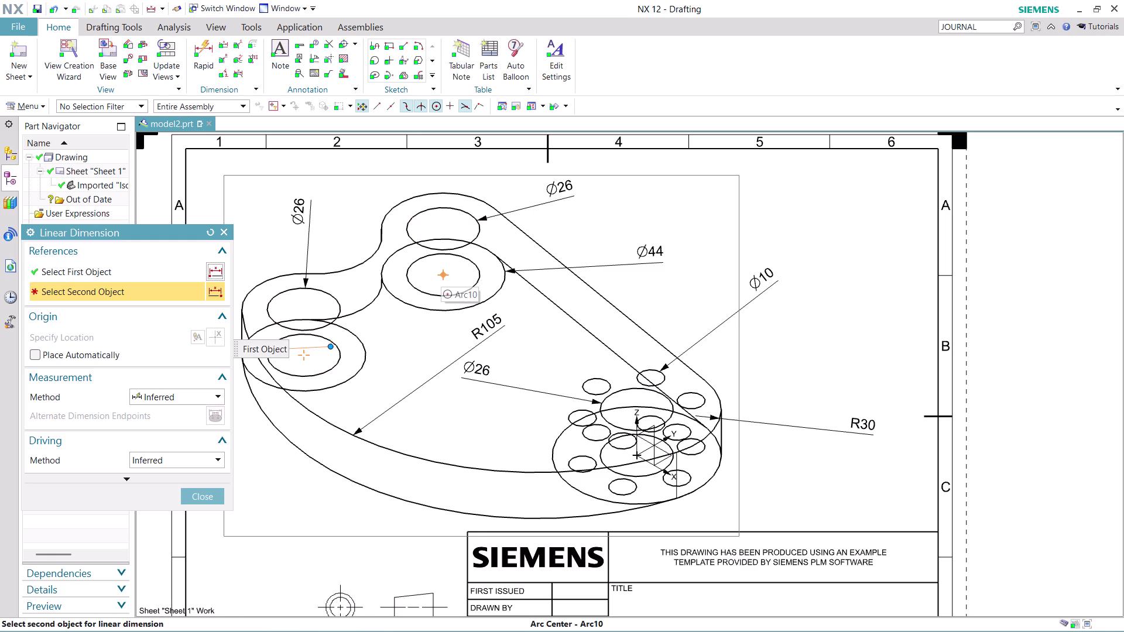
click(441, 272)
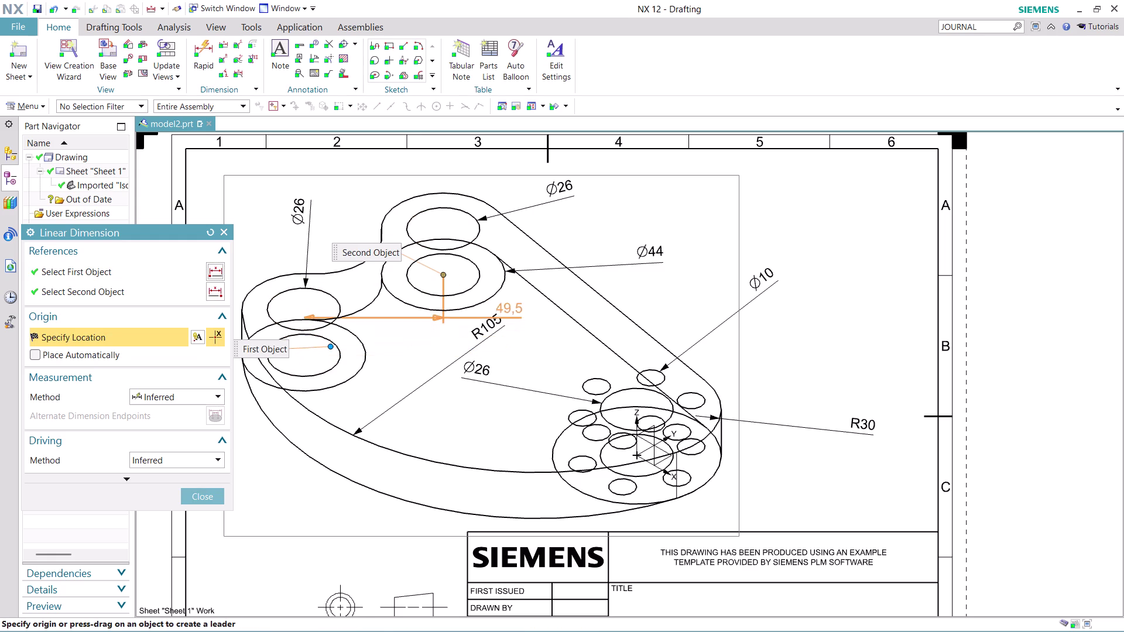
key(Escape)
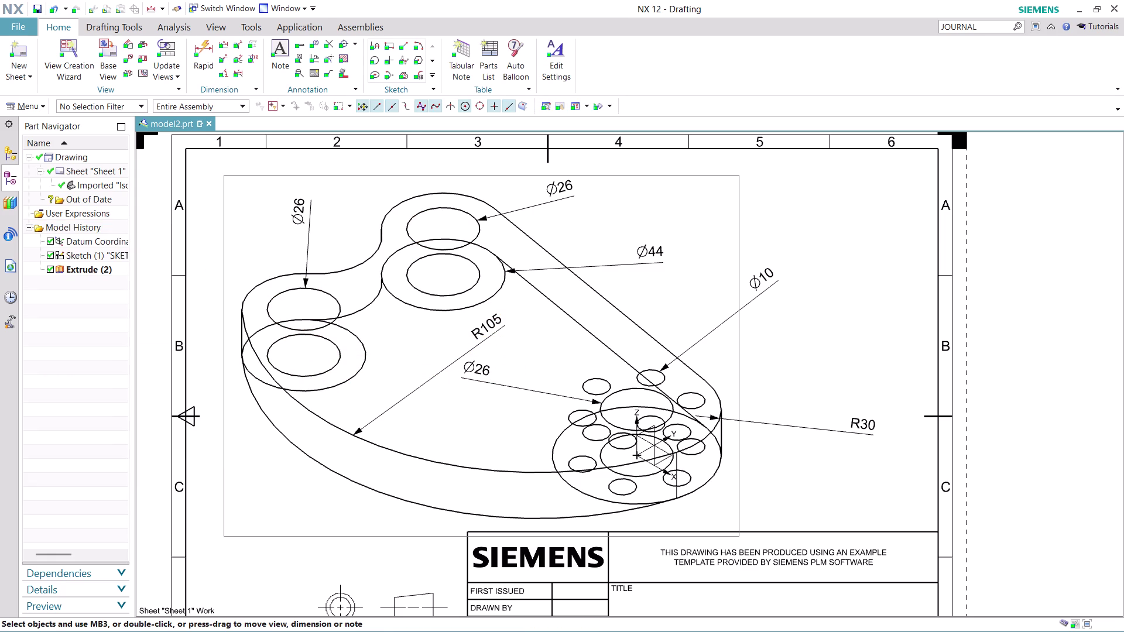
scroll(down, 3)
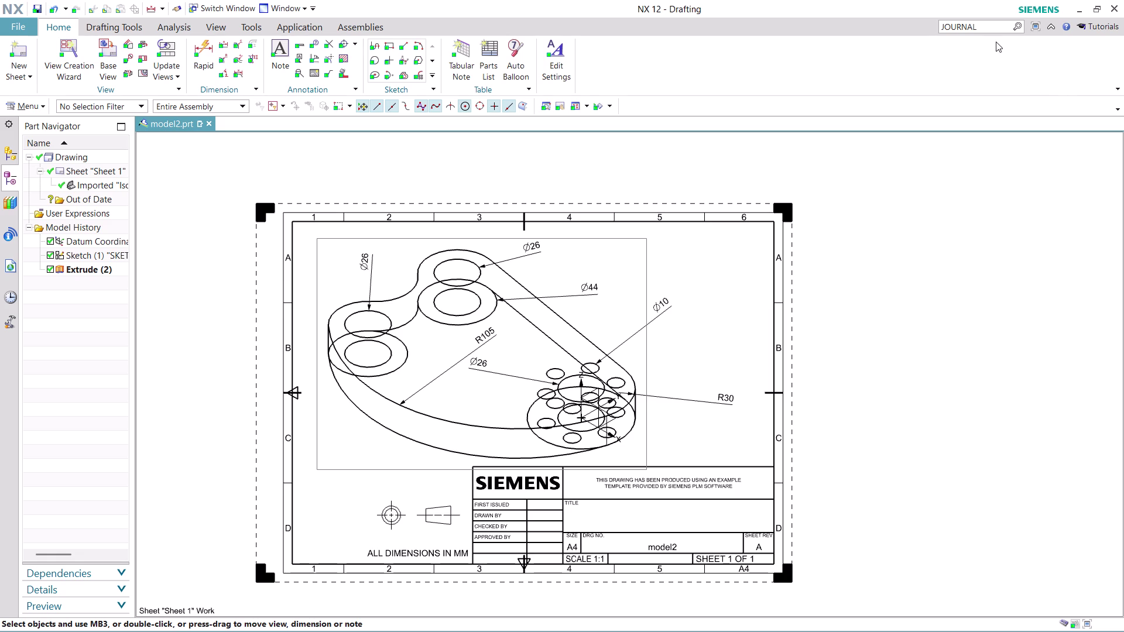
Search Command Finder for 'JOURNAL' and run Stop Journal Recording.
drag(995, 26, 857, 28)
key(Return)
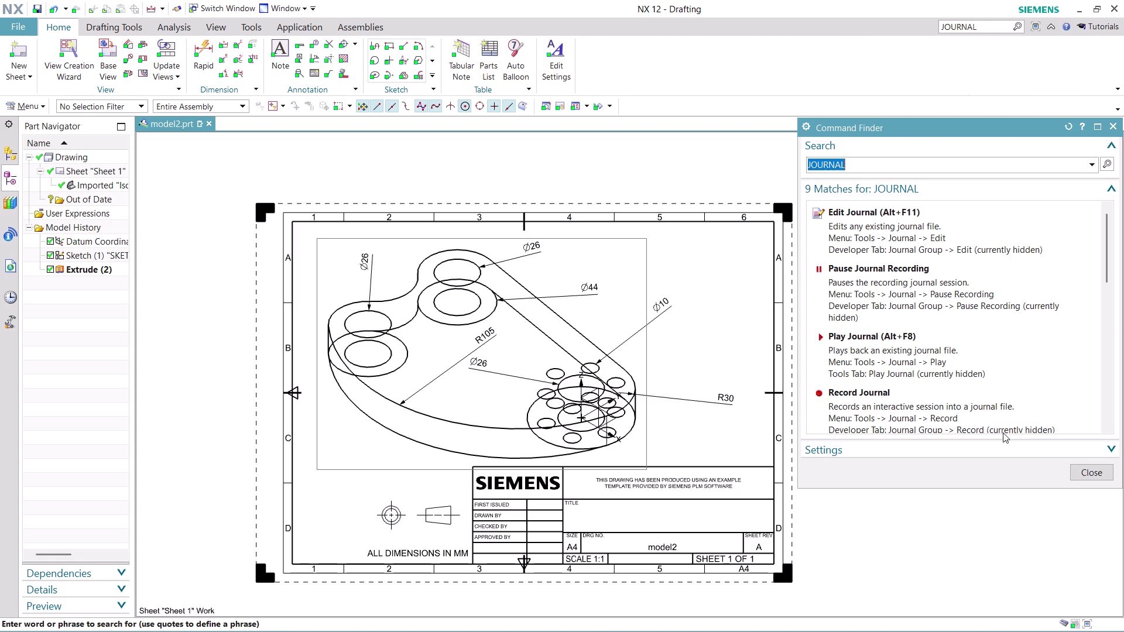
scroll(down, 3)
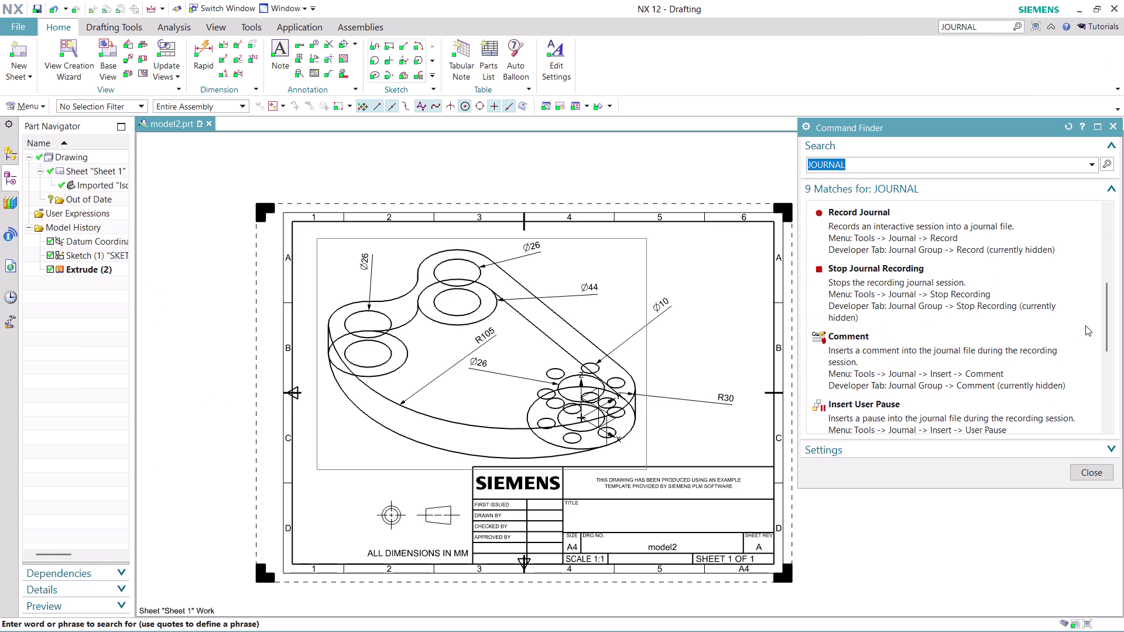
click(989, 286)
click(989, 286)
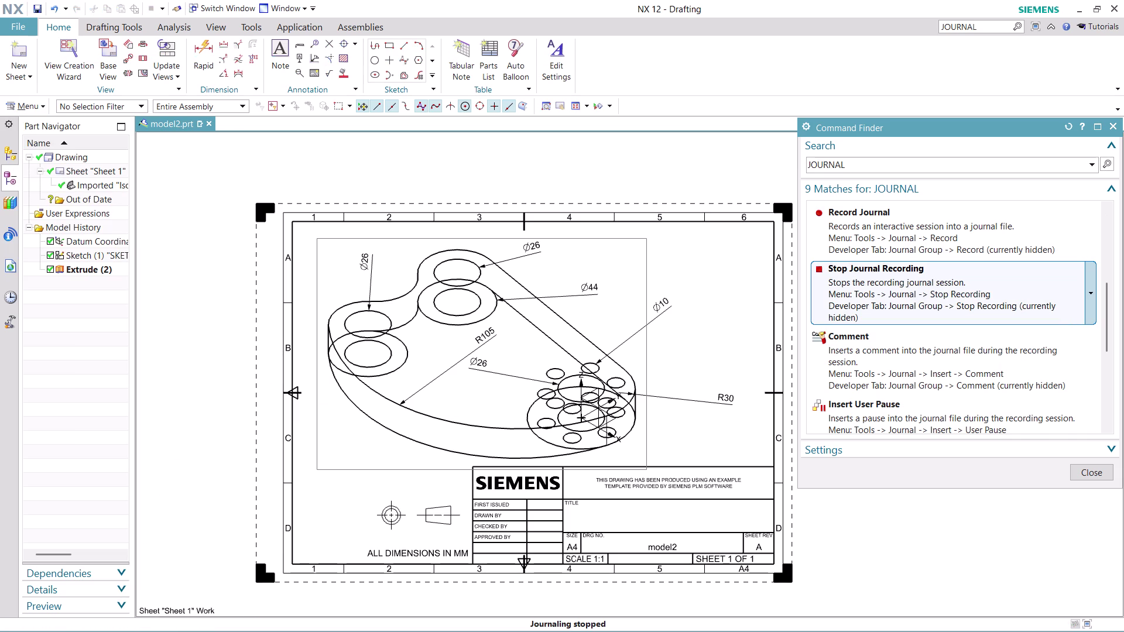
click(990, 287)
click(1089, 474)
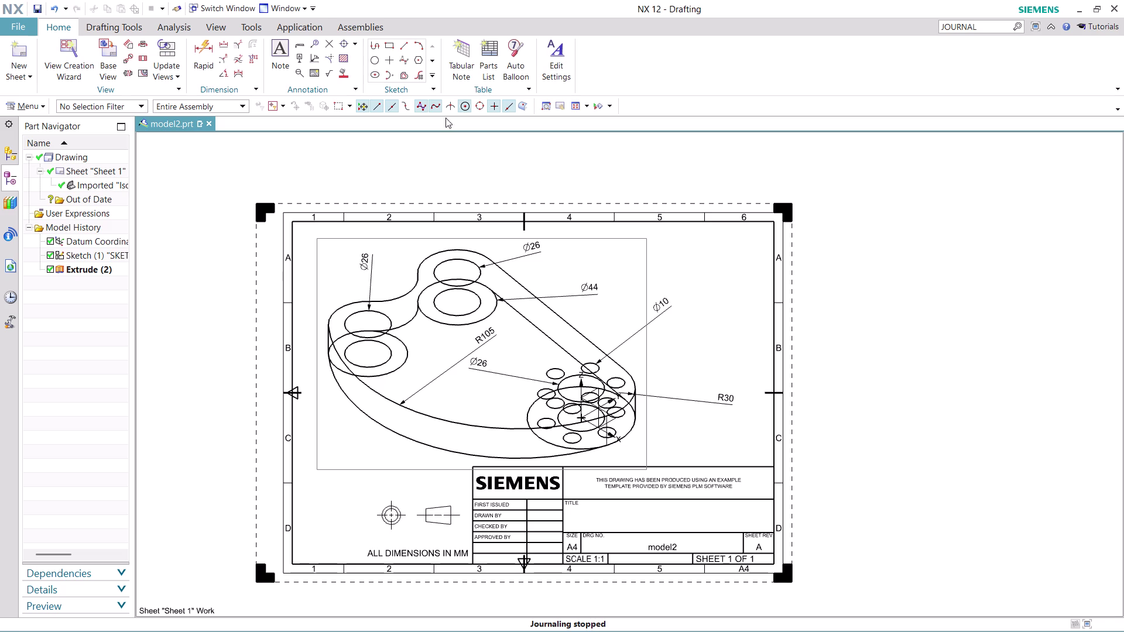
Export to PDF from the File menu, keeping A4 Sheet 1 as the source.
click(19, 25)
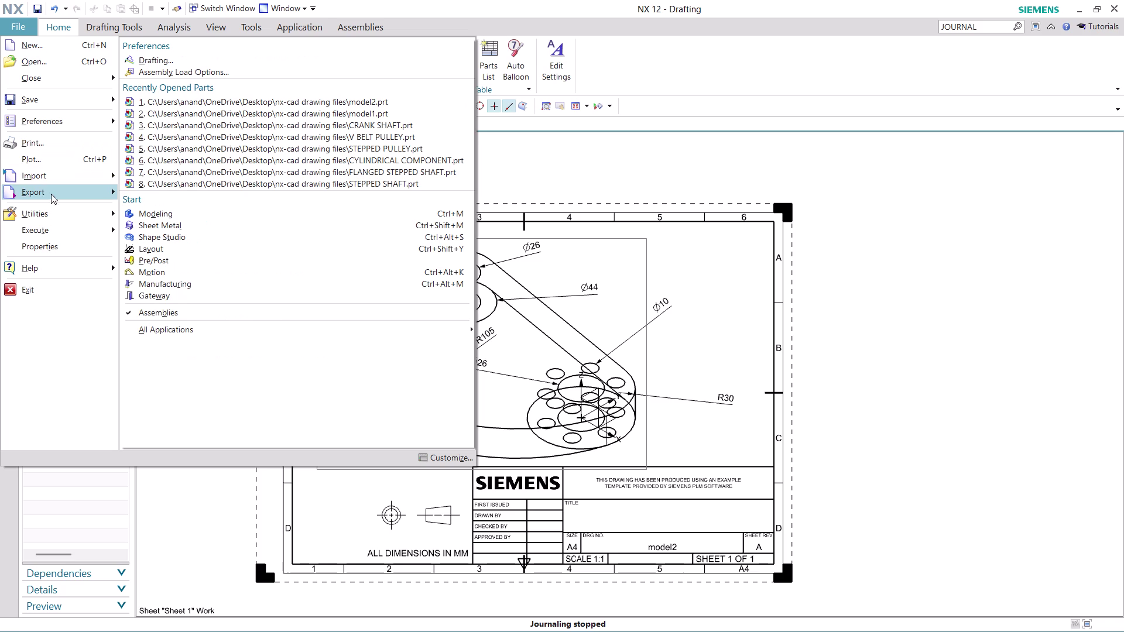
click(280, 106)
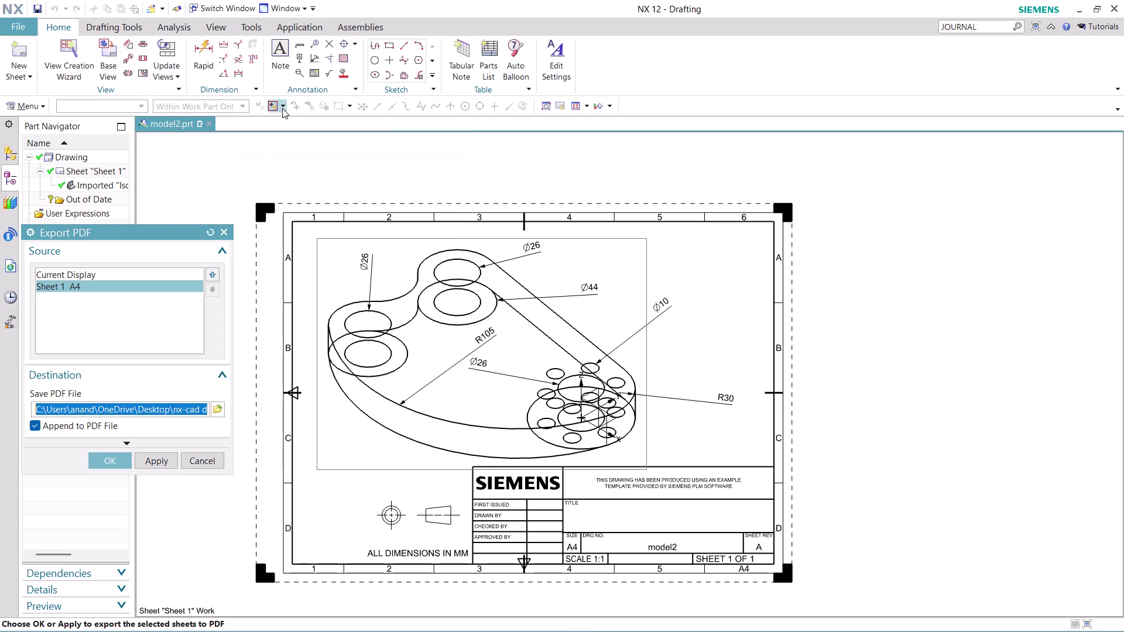
click(107, 460)
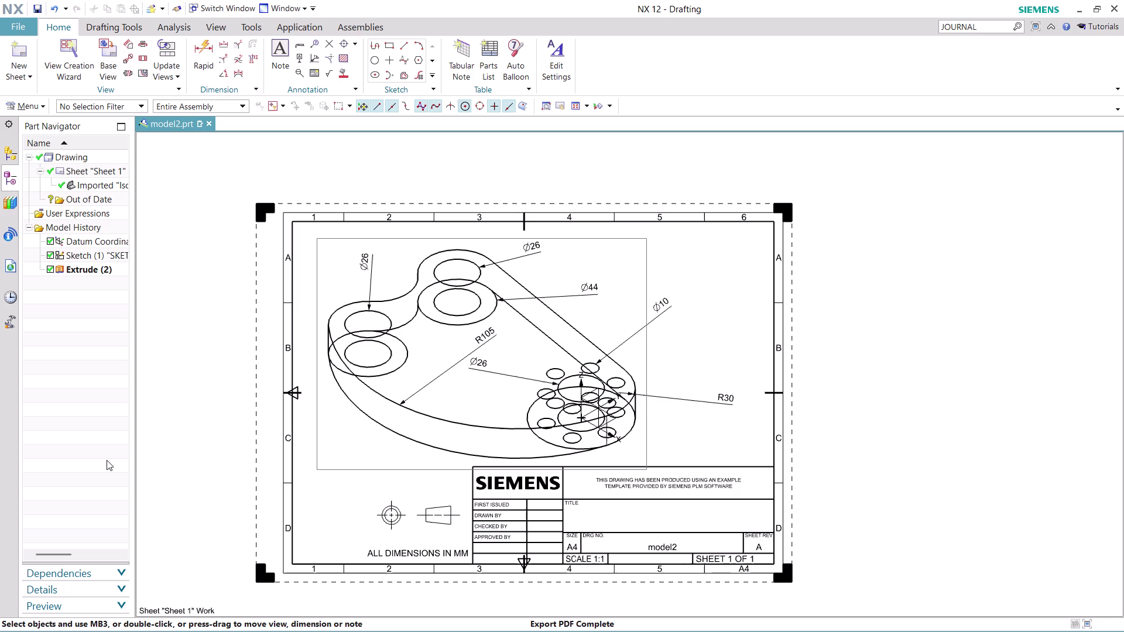